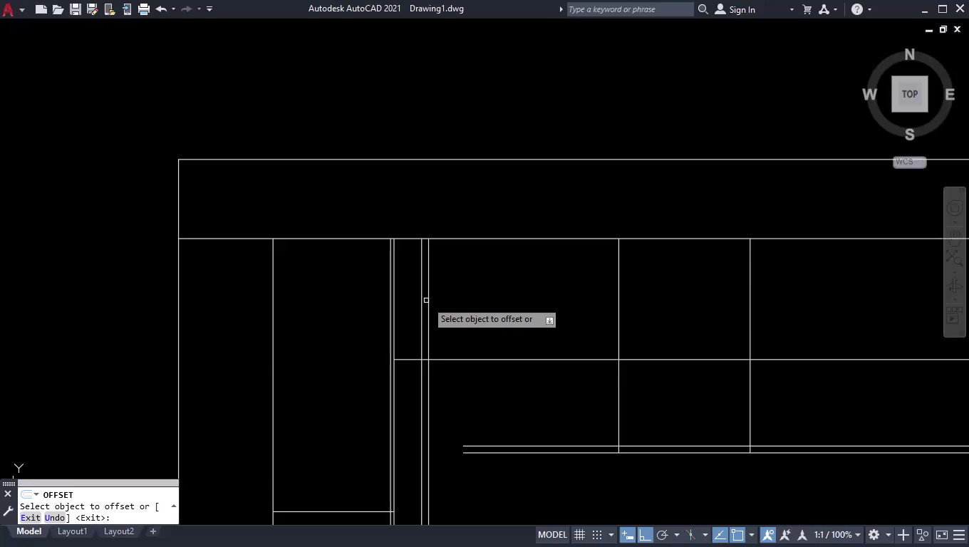
Offset the vertical line 50 units right, then offset the new line another 50.
click(427, 299)
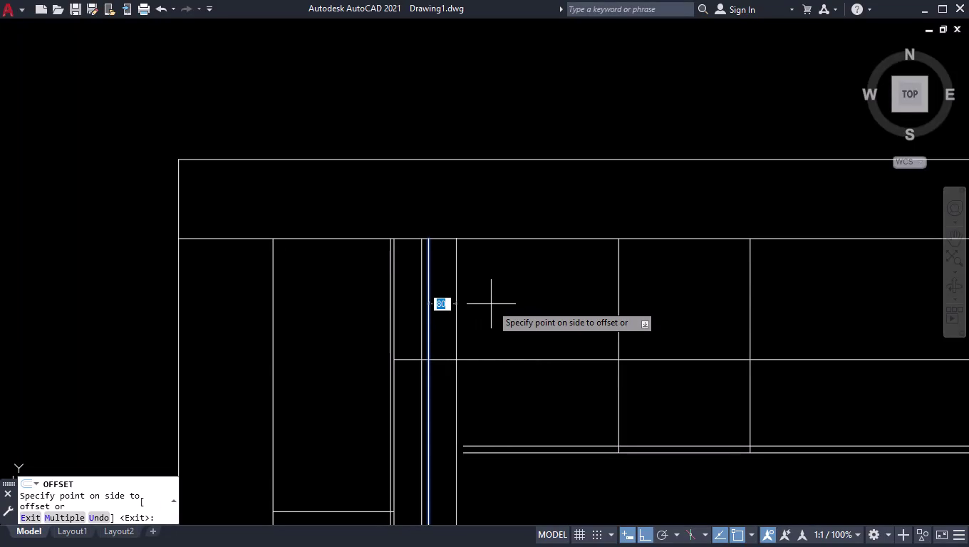
text(50)
key(Return)
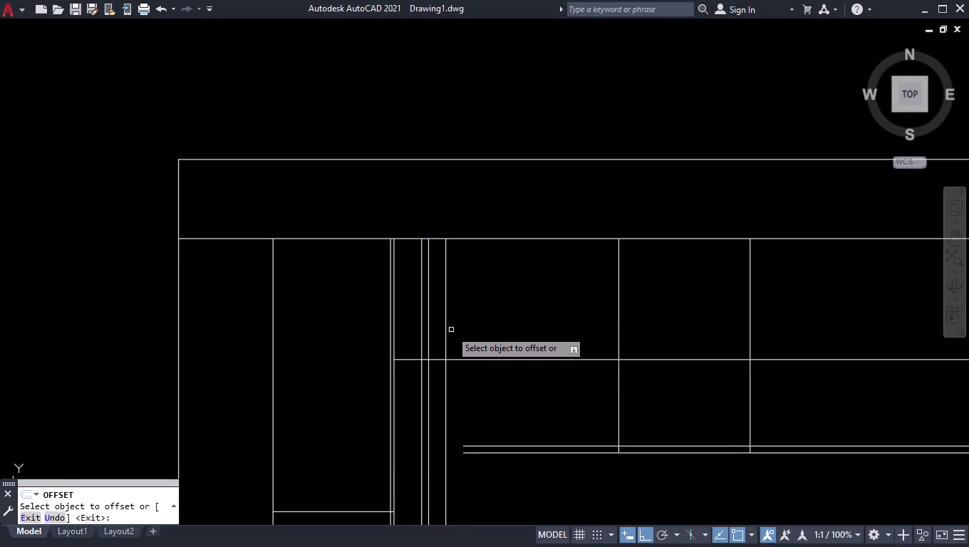
click(447, 330)
text(50)
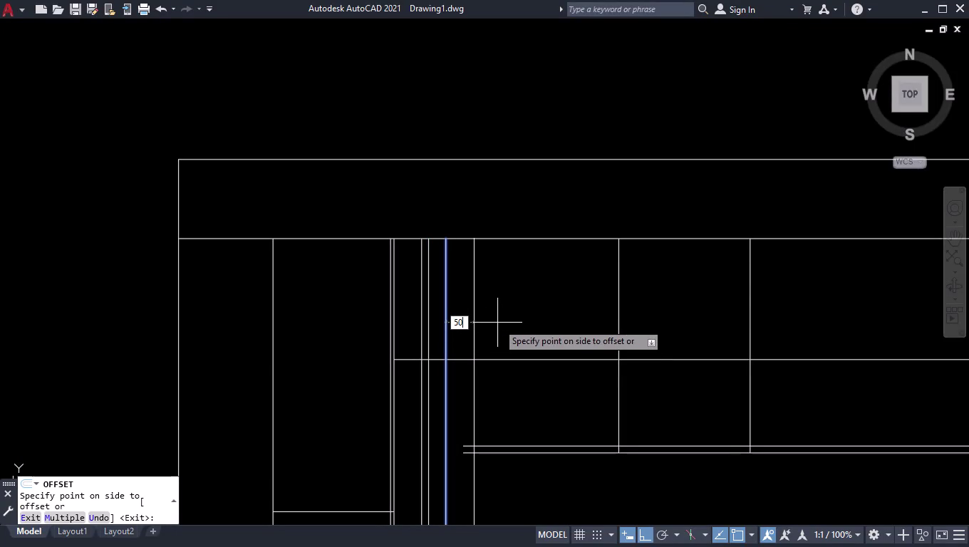
key(Return)
key(Return)
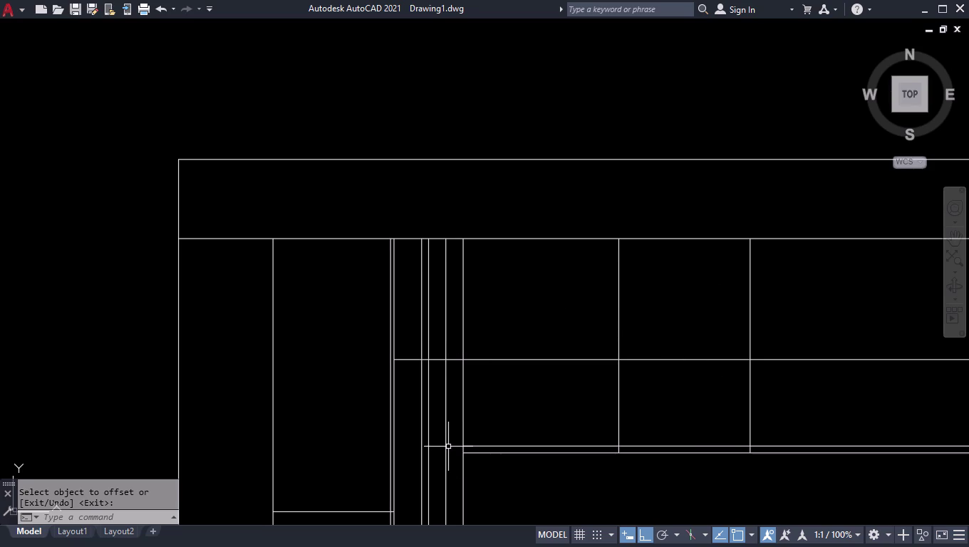
Extend the double counter edge lines to the new vertical line using a fence.
text(EX)
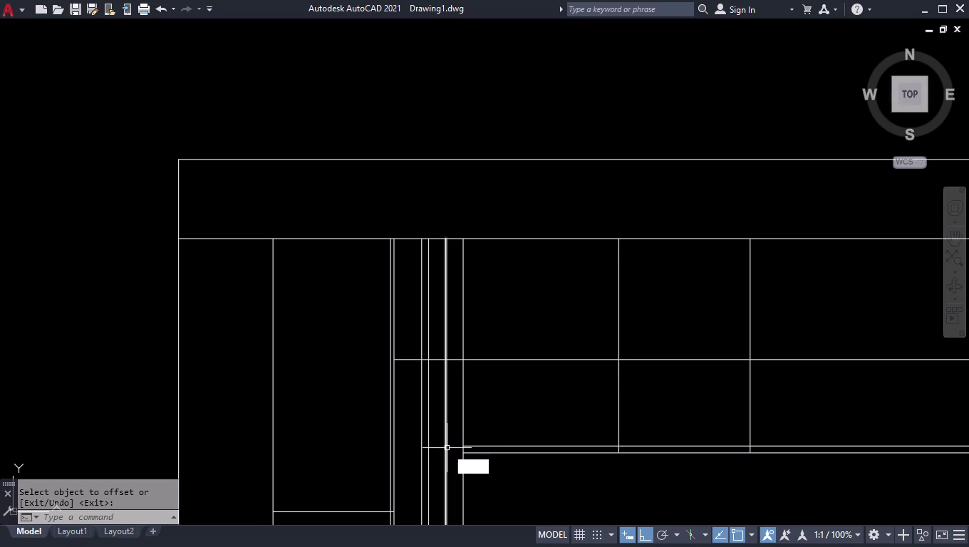
key(Return)
click(472, 436)
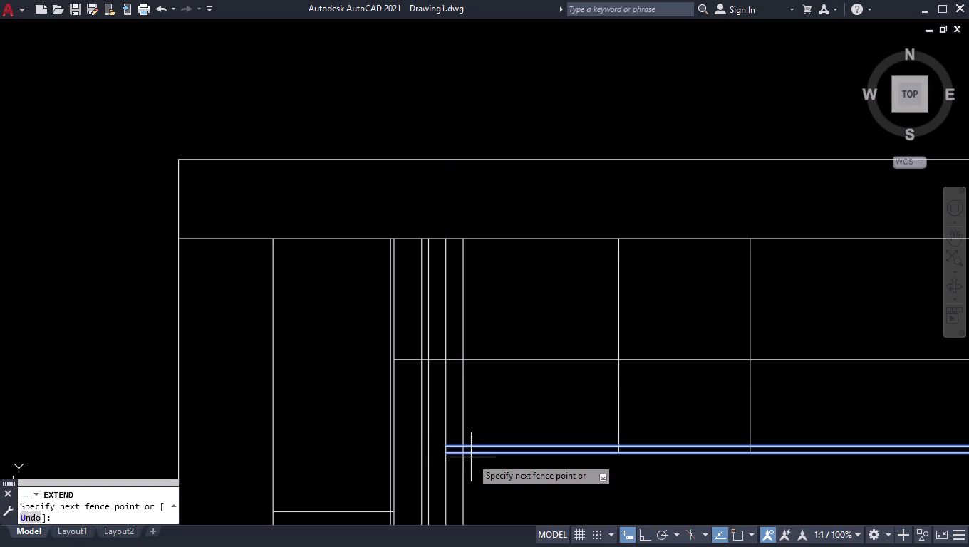
click(469, 460)
click(459, 440)
click(454, 459)
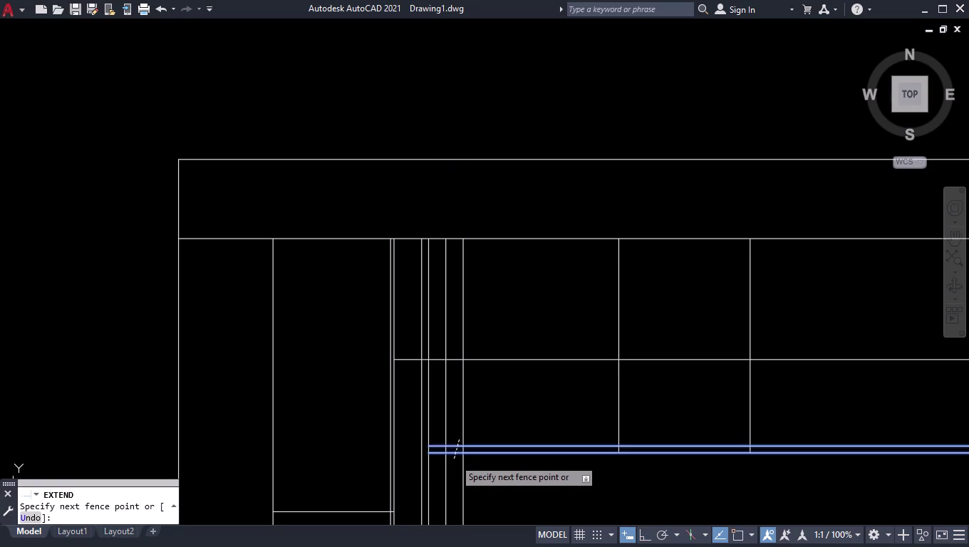
key(Return)
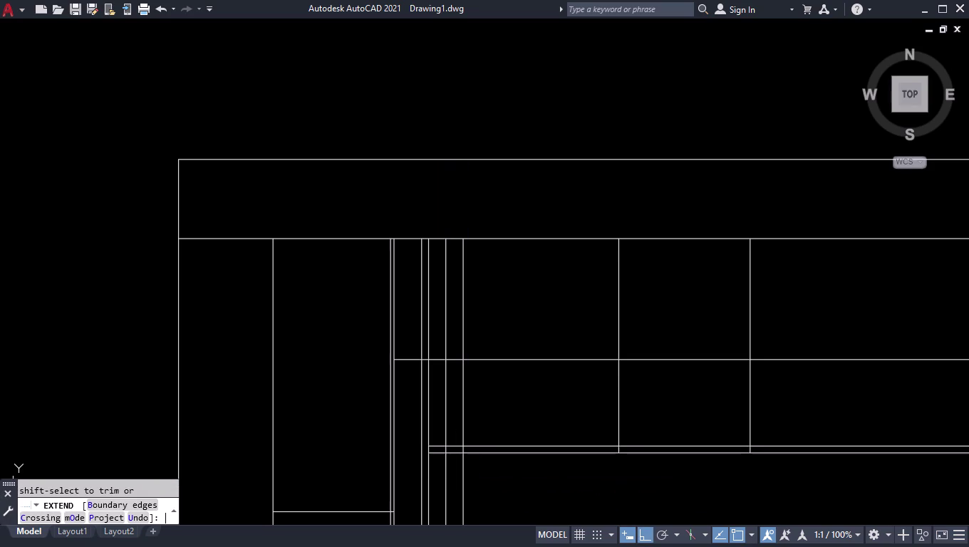
scroll(down, 3)
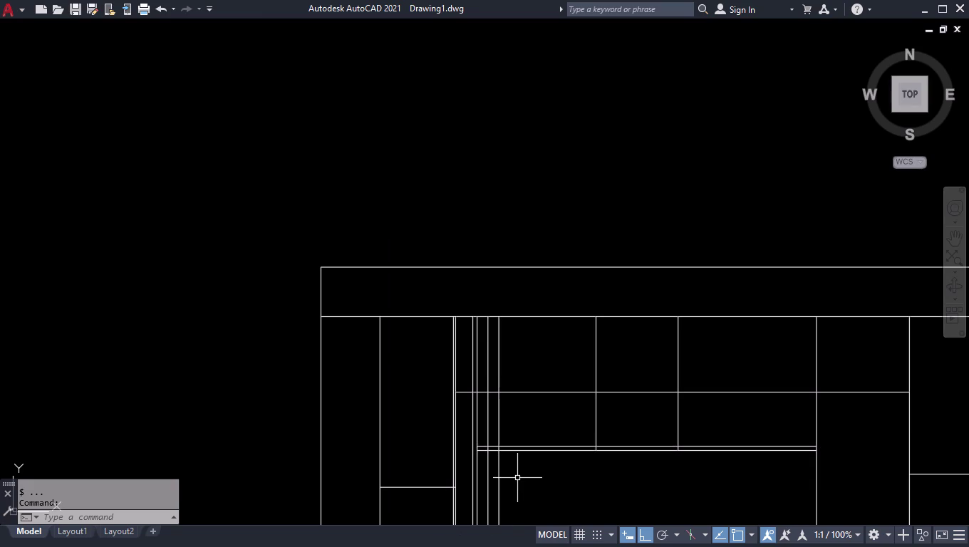
scroll(down, 3)
scroll(up, 3)
scroll(up, 3)
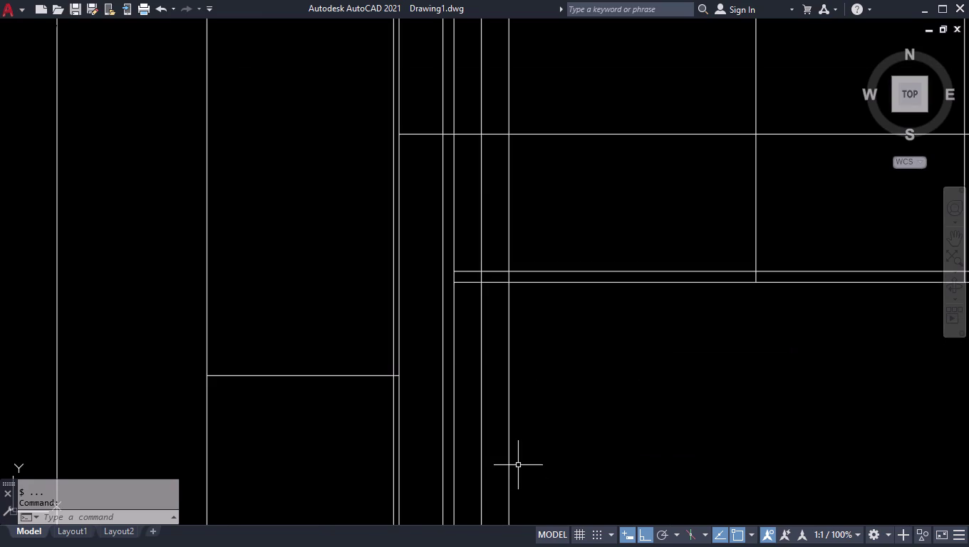
Trim the excess vertical line ends below the upper cabinet band with a fence.
key(t)
key(r)
key(Return)
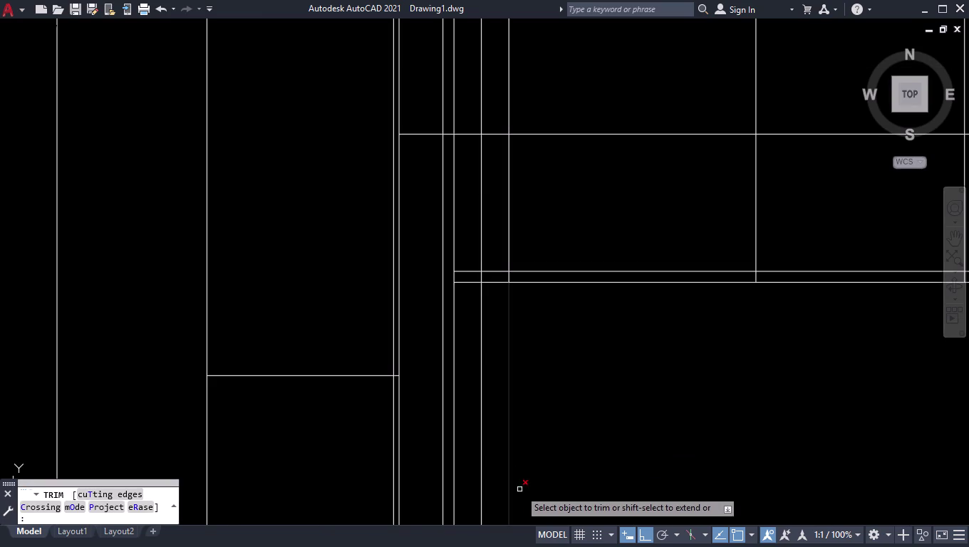
click(463, 445)
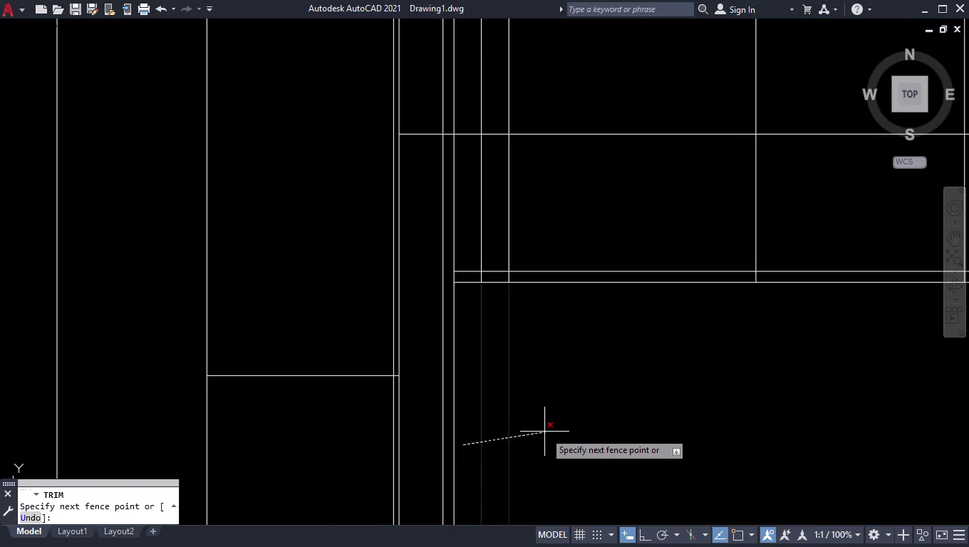
click(544, 431)
key(Return)
scroll(down, 3)
scroll(down, 3)
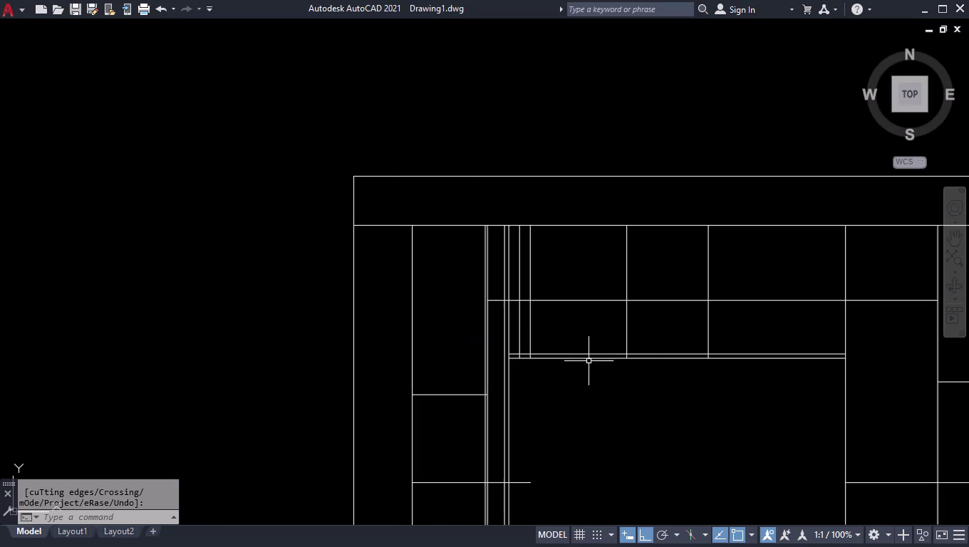
scroll(up, 3)
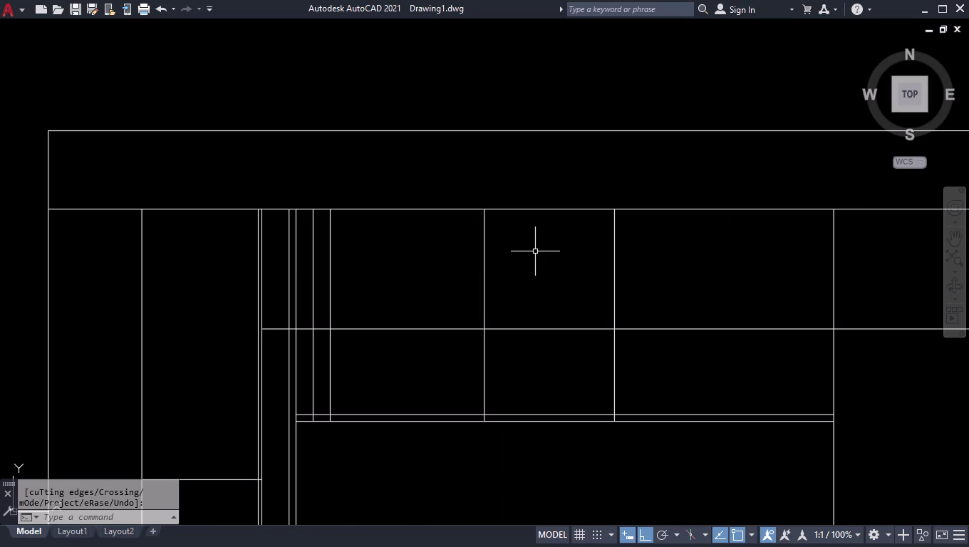
Check the cabinet sizes with MEASUREGEOM.
text(MEAS)
key(Return)
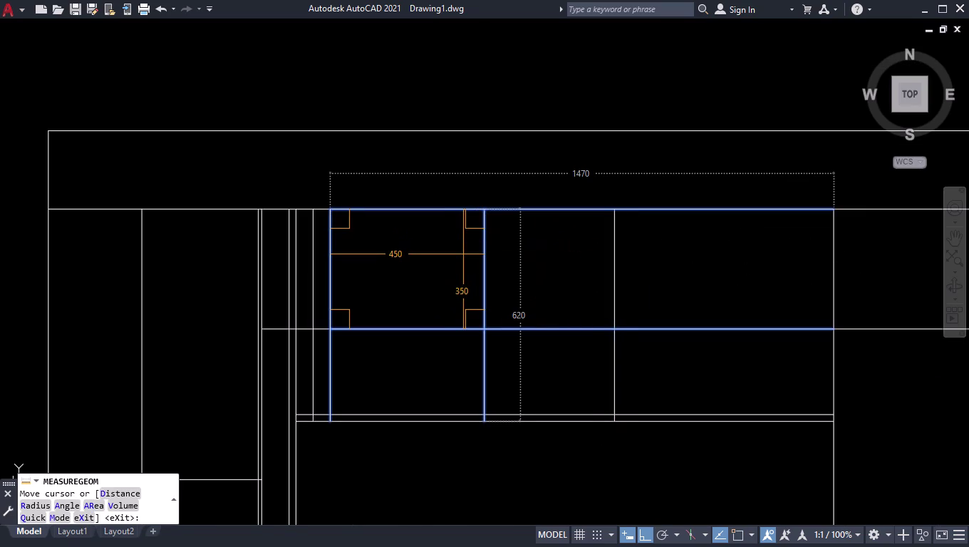
key(Return)
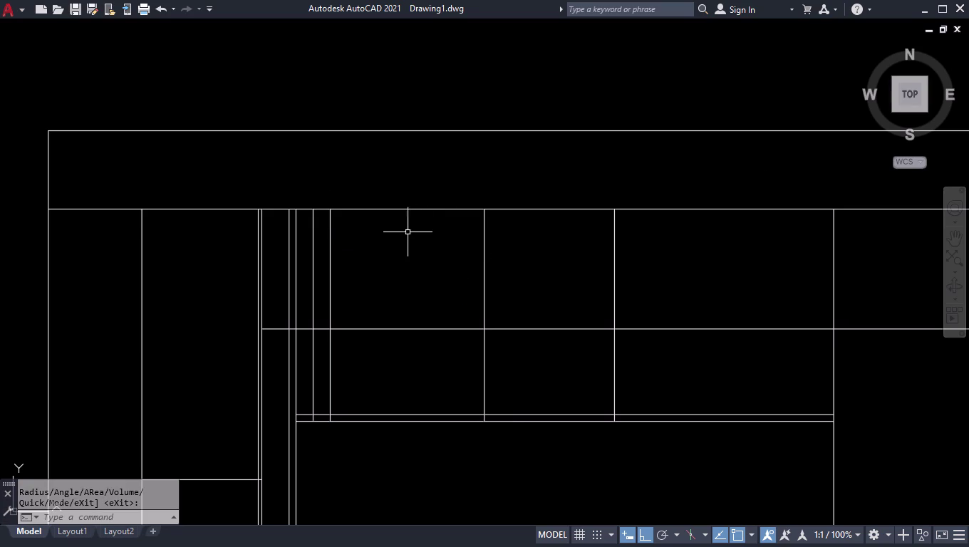
Place a single-line SINK text label inside the upper cabinet.
text(TEXT)
key(Return)
click(364, 300)
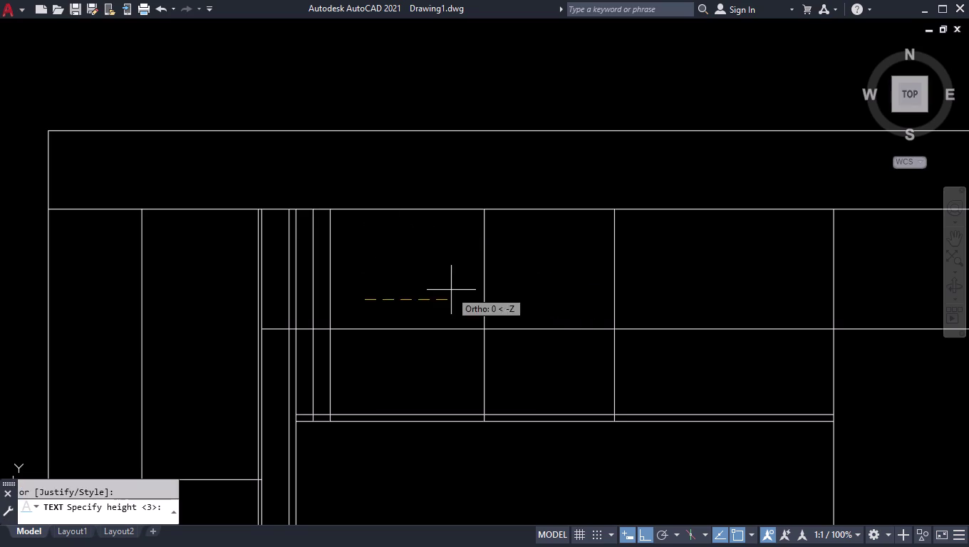
click(452, 290)
click(453, 292)
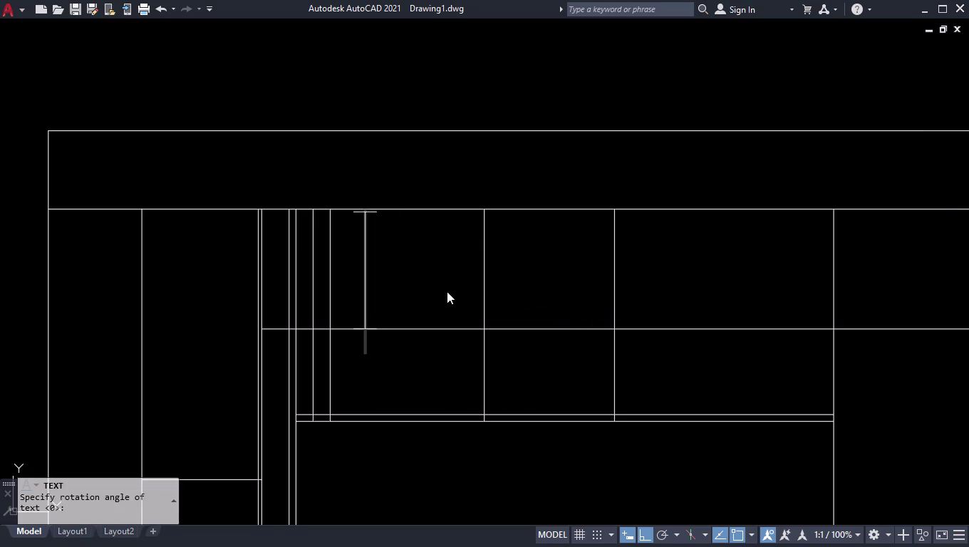
text(SINK)
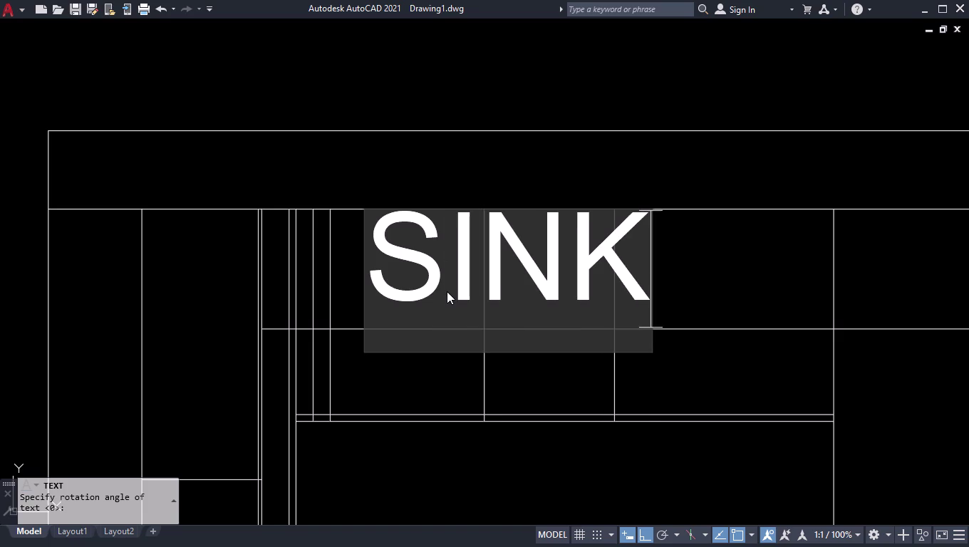
key(Return)
key(BackSpace)
Cancel the leftover text entry and select the SINK label.
click(267, 54)
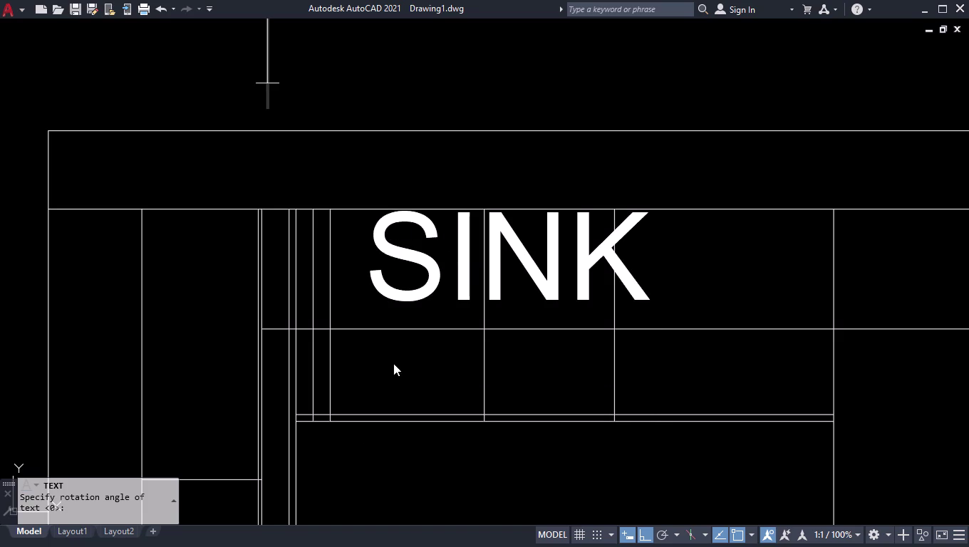
click(403, 276)
key(space)
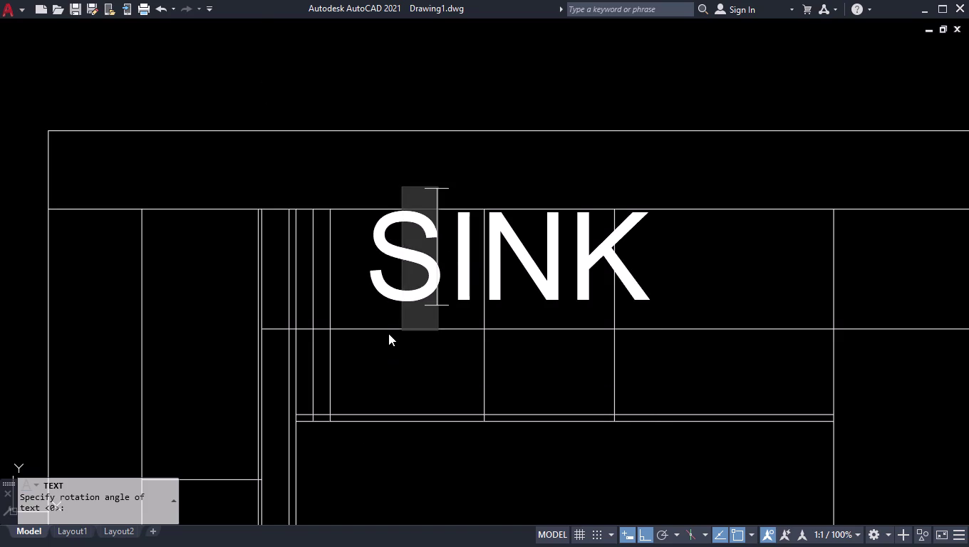
key(space)
click(384, 357)
right_click(399, 423)
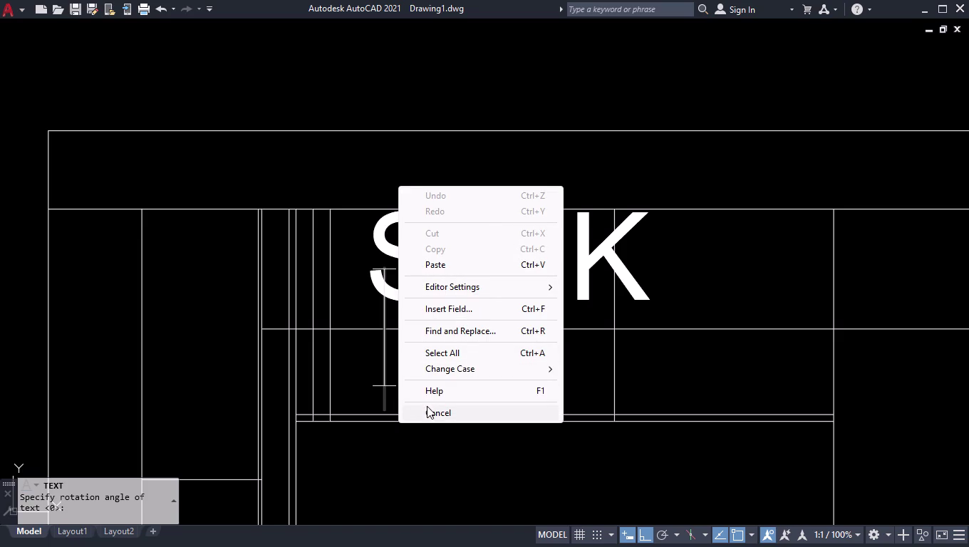
click(428, 408)
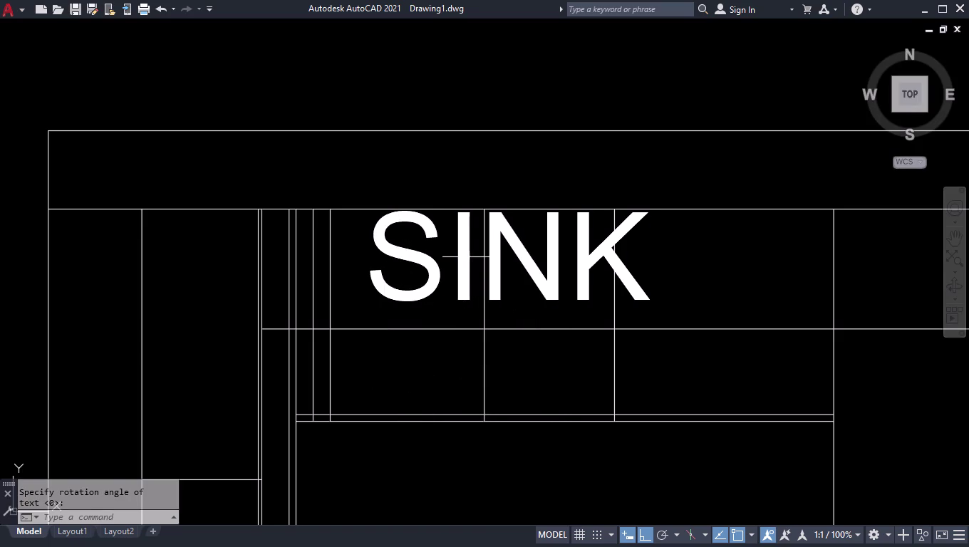
click(466, 258)
click(432, 268)
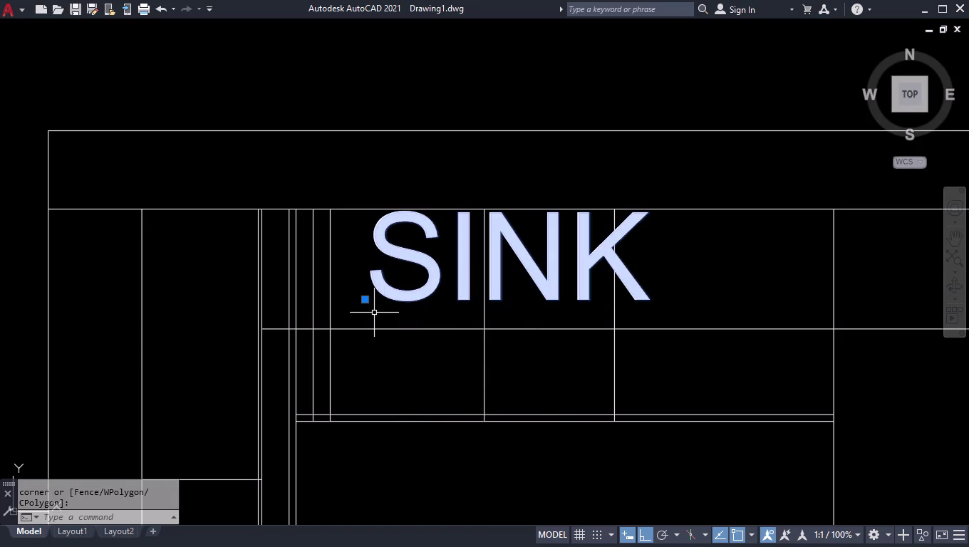
Change the SINK label's height from 256 to 100 in Properties.
key(ctrl+1)
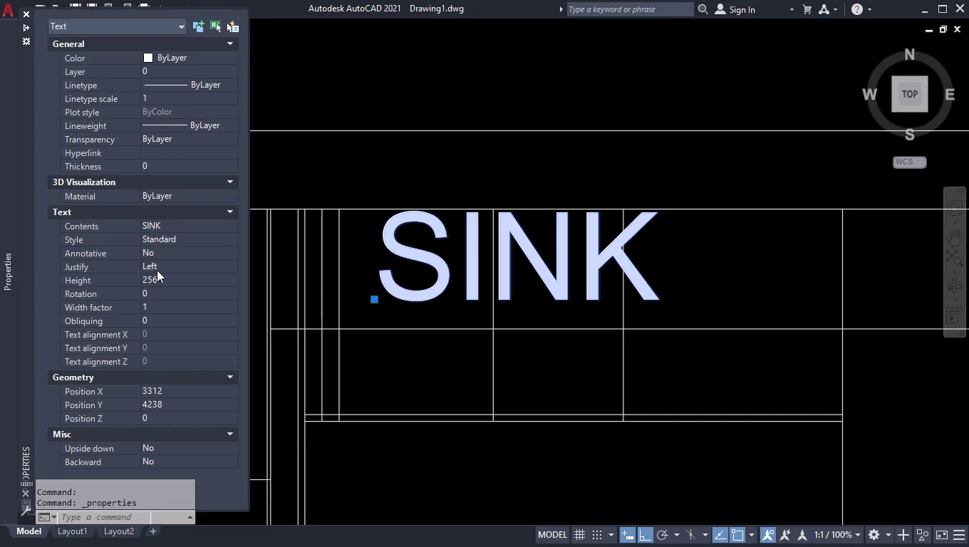
drag(163, 279, 38, 296)
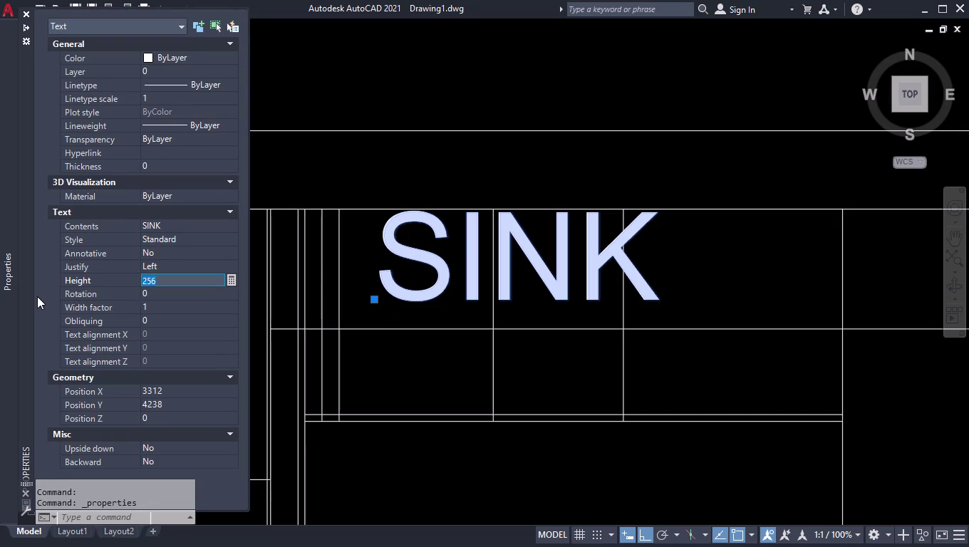
text(100)
key(Return)
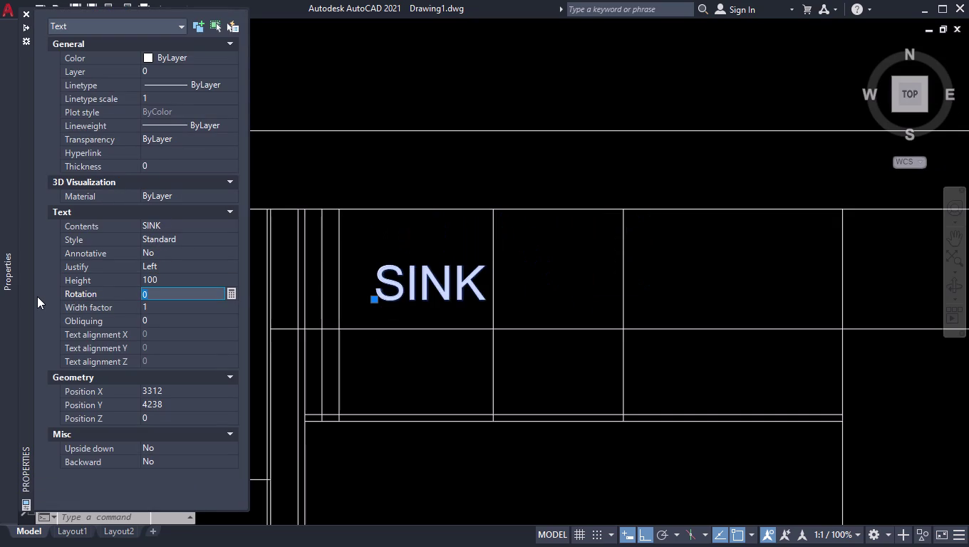
click(26, 18)
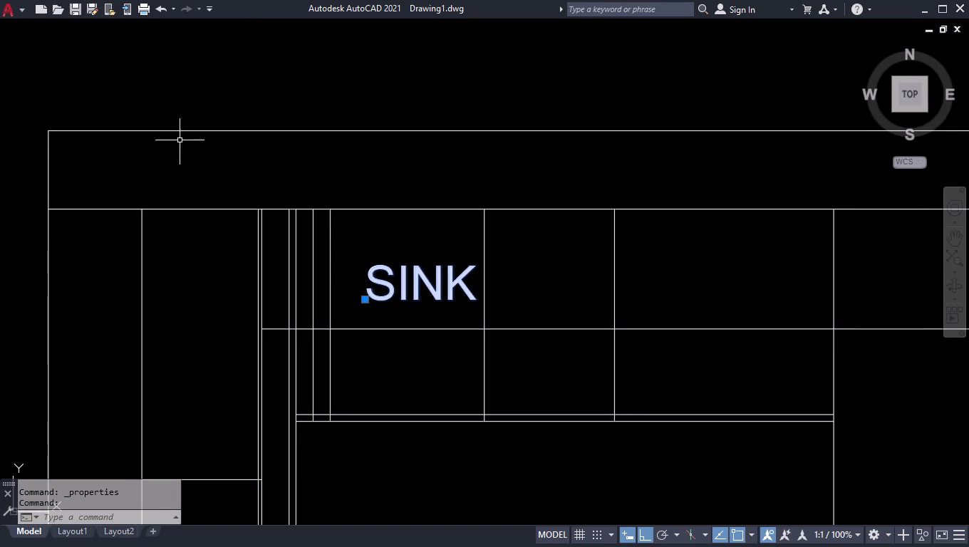
drag(445, 214, 450, 222)
click(410, 307)
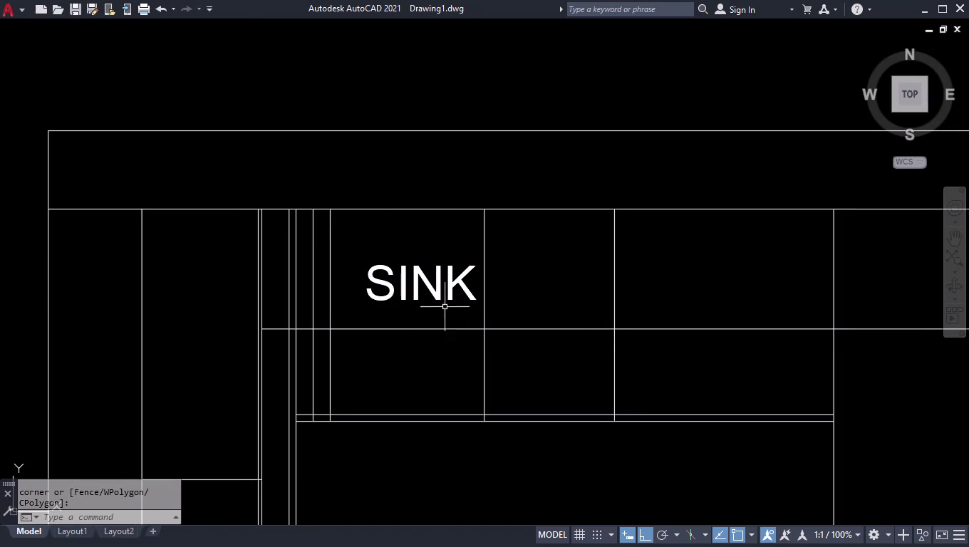
Start MEASUREGEOM on a cabinet compartment, showing its 350 and 430 sizes.
scroll(down, 3)
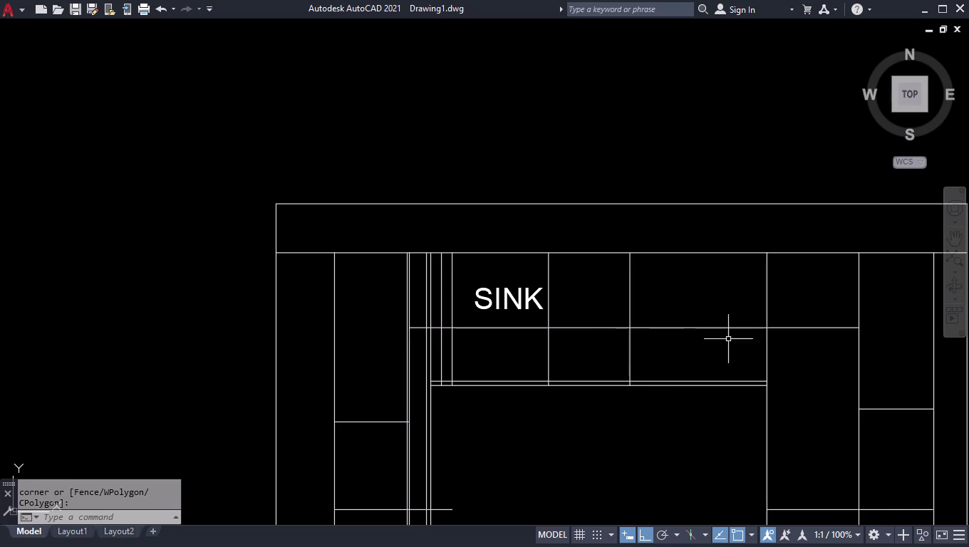
scroll(down, 3)
scroll(up, 3)
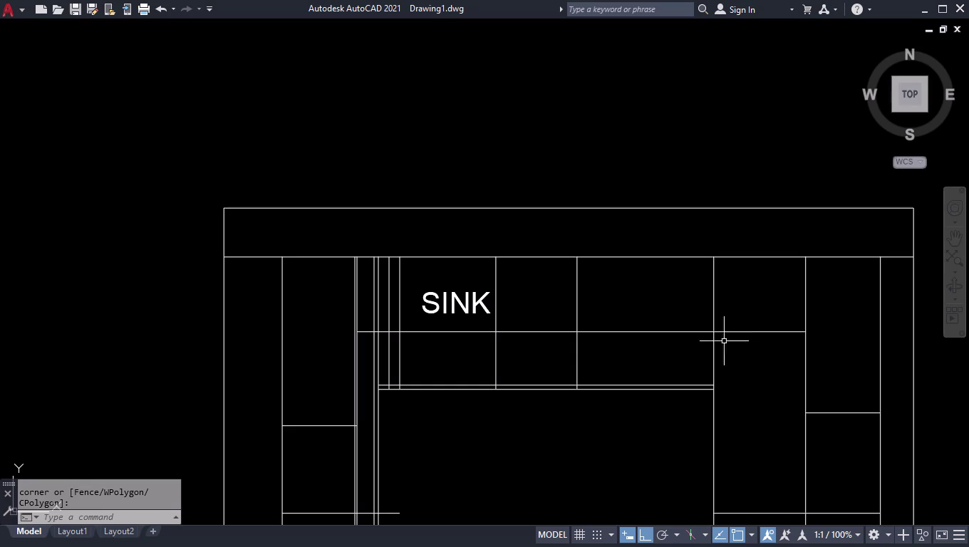
key(space)
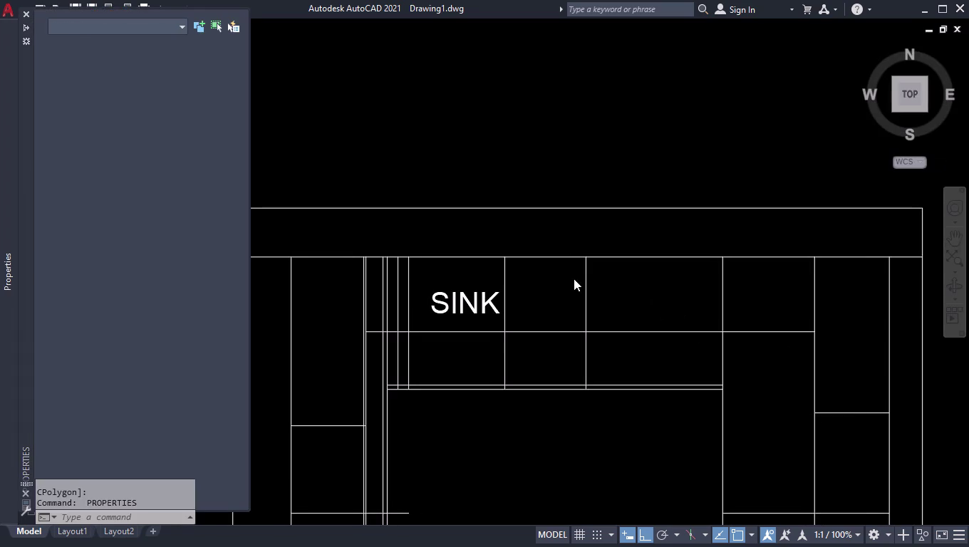
click(24, 17)
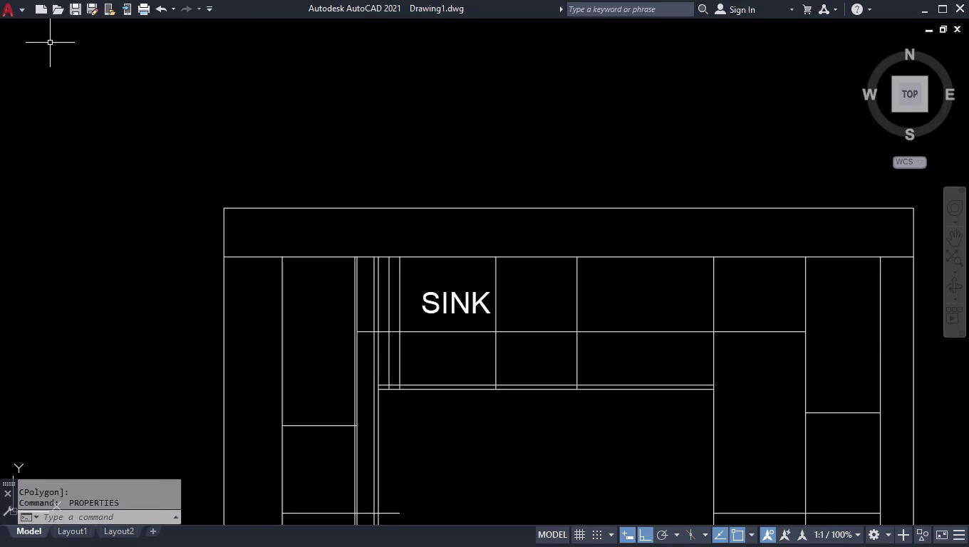
text(MEAS)
key(Return)
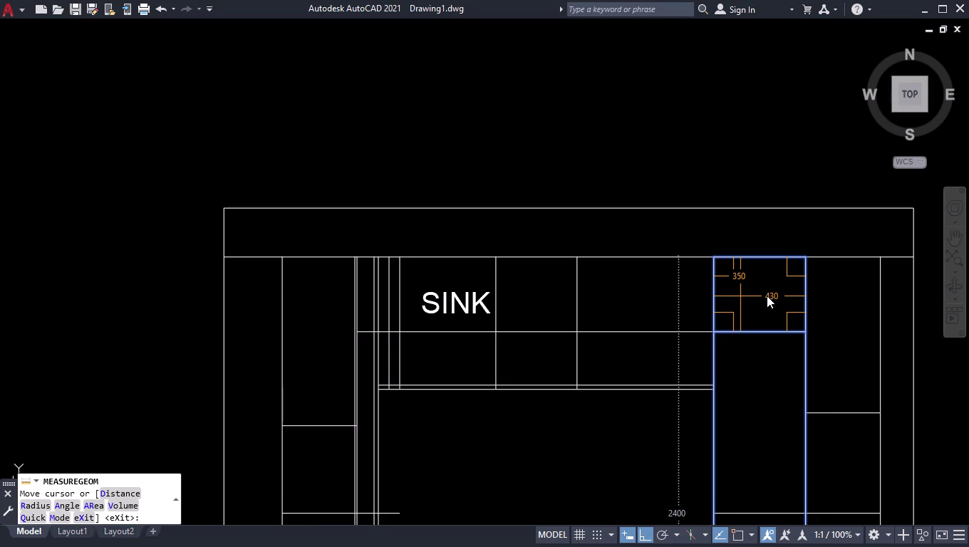
Delete the horizontal divider line in the upper right cabinet.
key(Return)
click(759, 333)
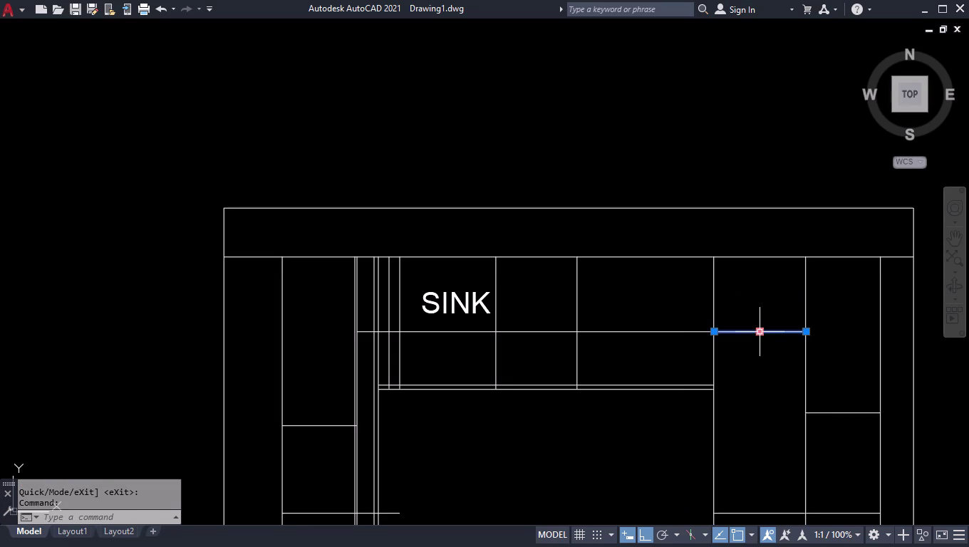
key(Delete)
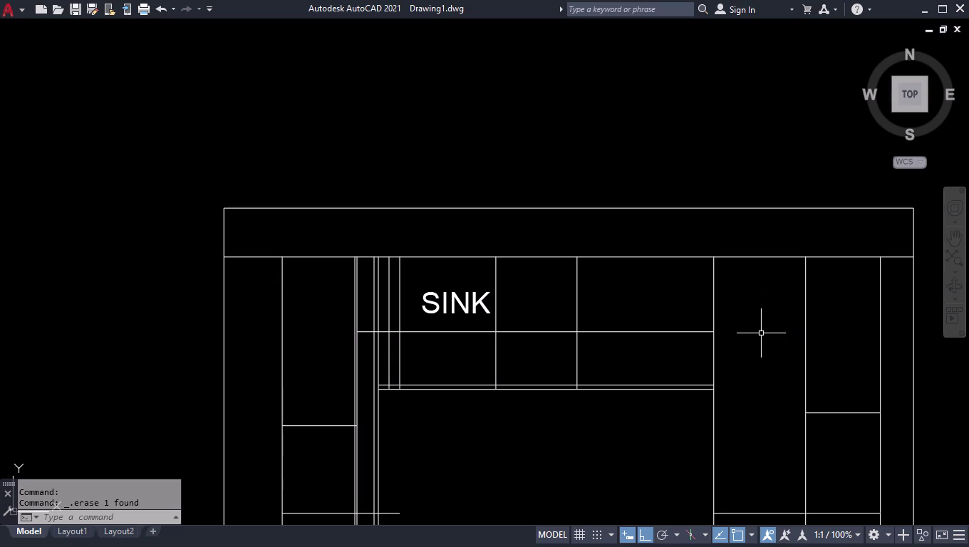
Extend both counter edge lines further right to the right cabinet.
text(EX)
key(Return)
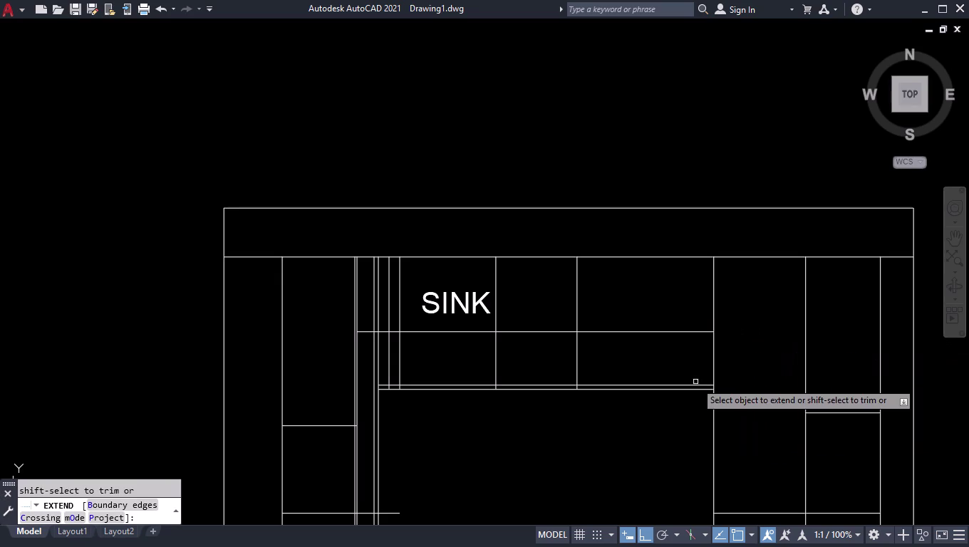
click(695, 367)
click(697, 409)
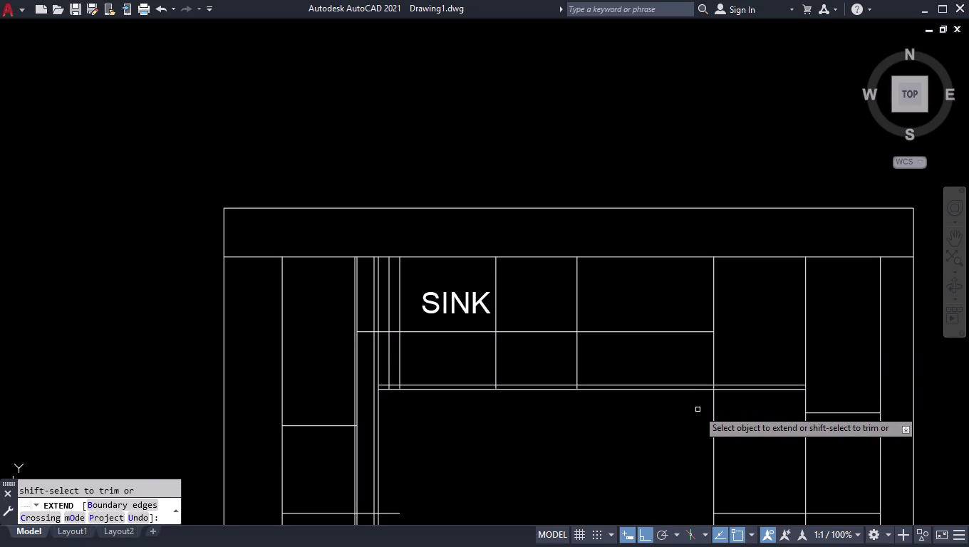
key(Return)
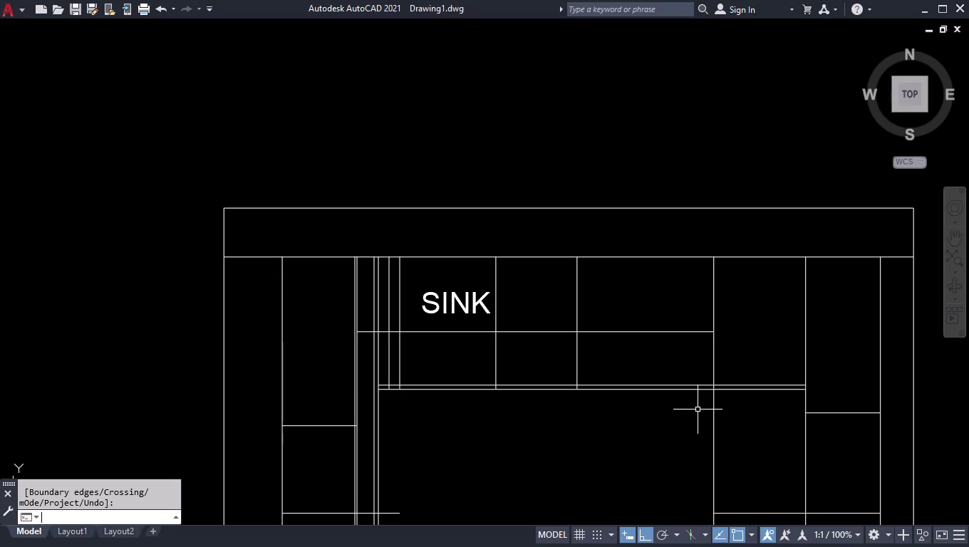
scroll(down, 3)
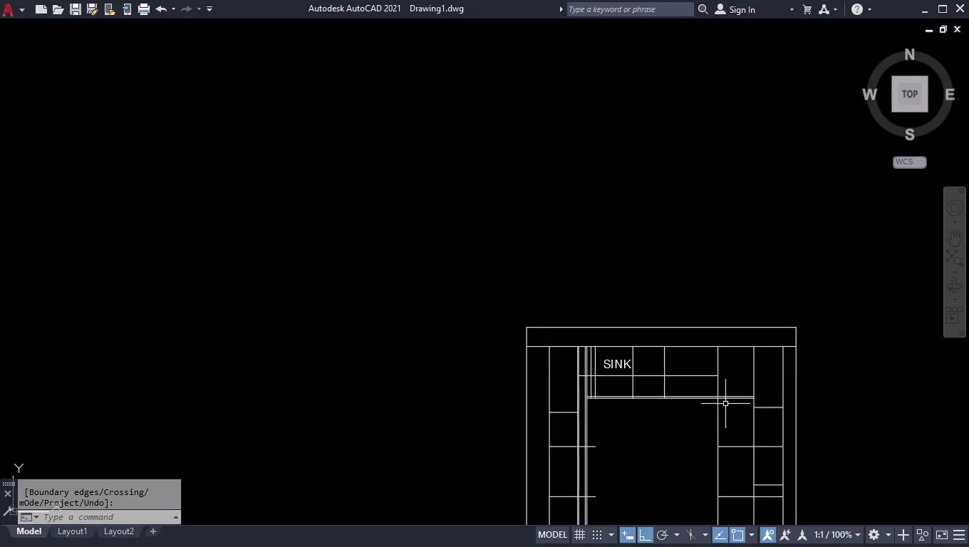
Add a 780 linear dimension along the lower right cabinet's bottom edge.
scroll(down, 3)
scroll(up, 3)
scroll(up, 3)
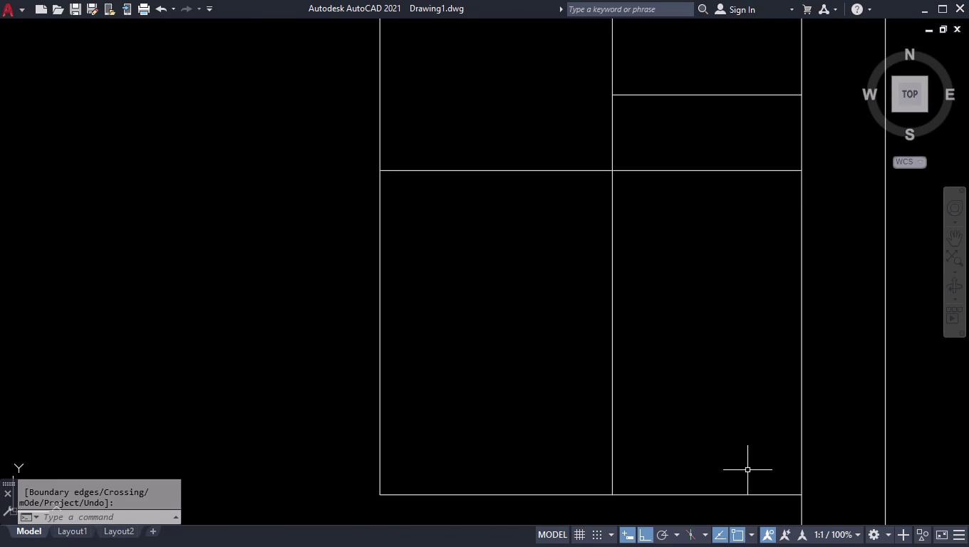
text(DLI)
key(Return)
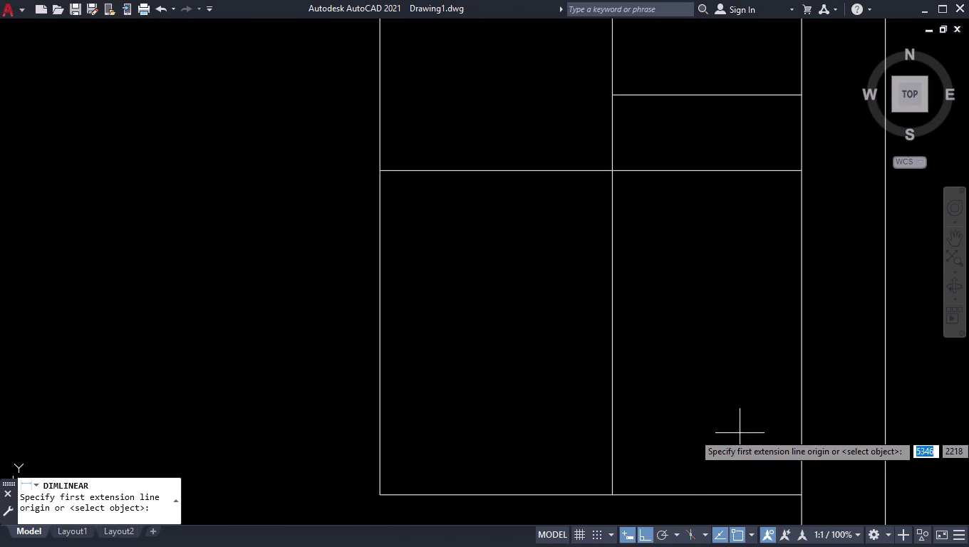
click(801, 496)
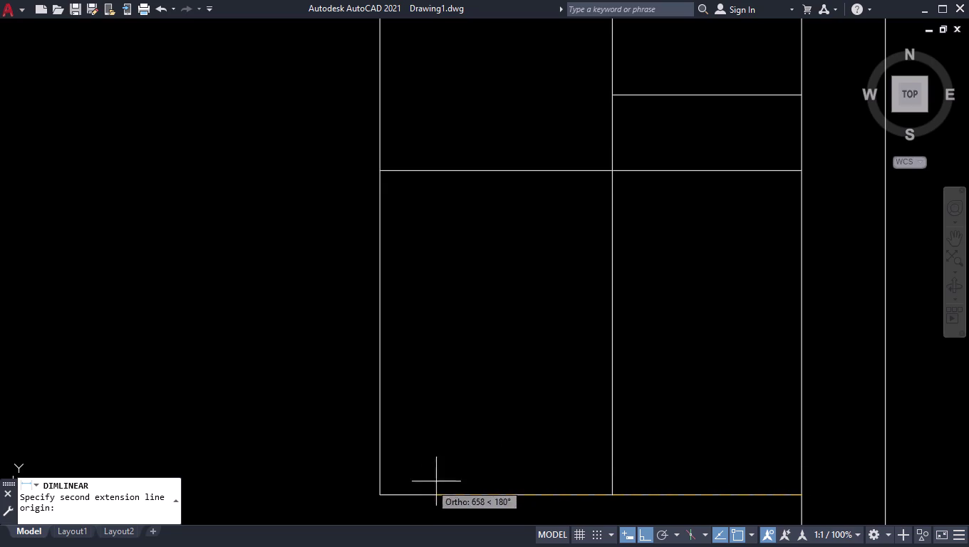
click(377, 492)
click(408, 462)
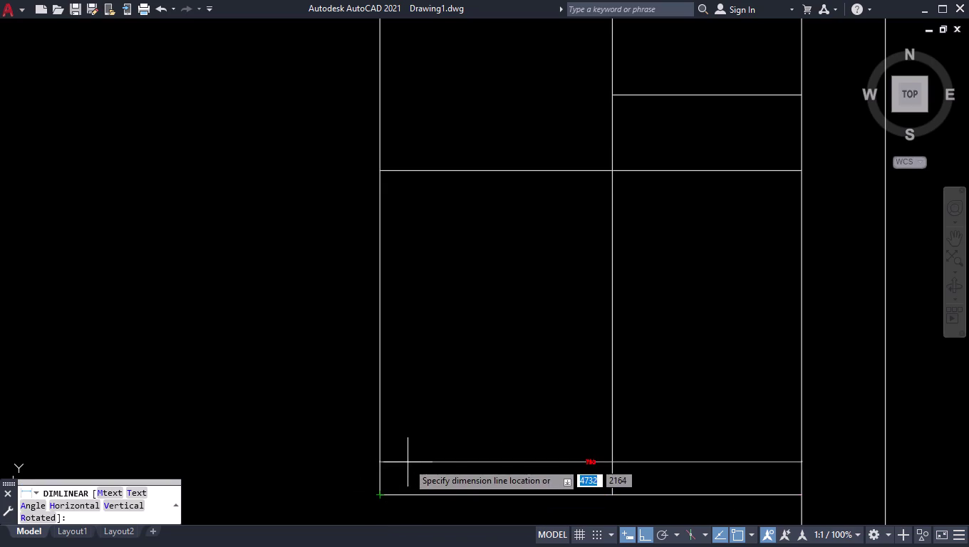
Re-enter text height 20 in the ISO-25 dimension style.
scroll(down, 3)
scroll(down, 3)
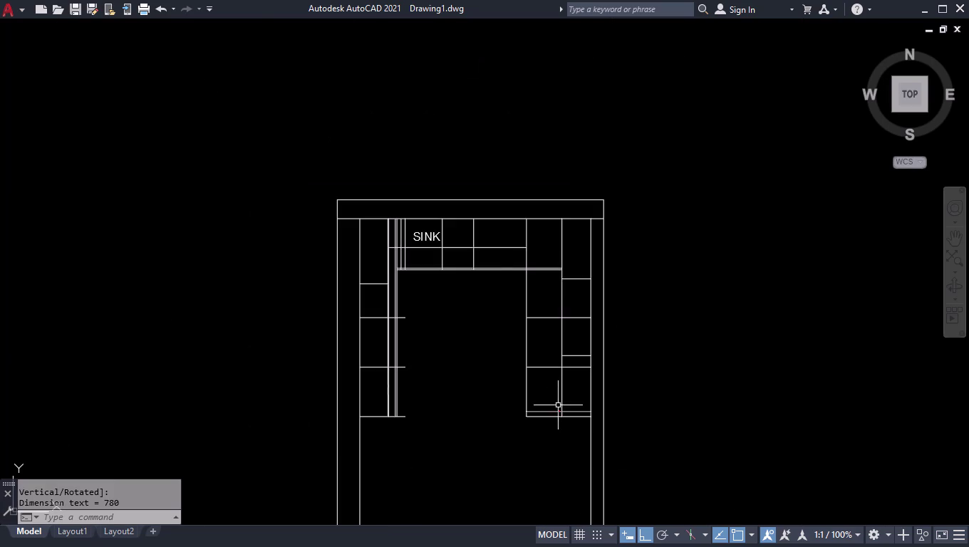
scroll(up, 3)
key(d)
key(Return)
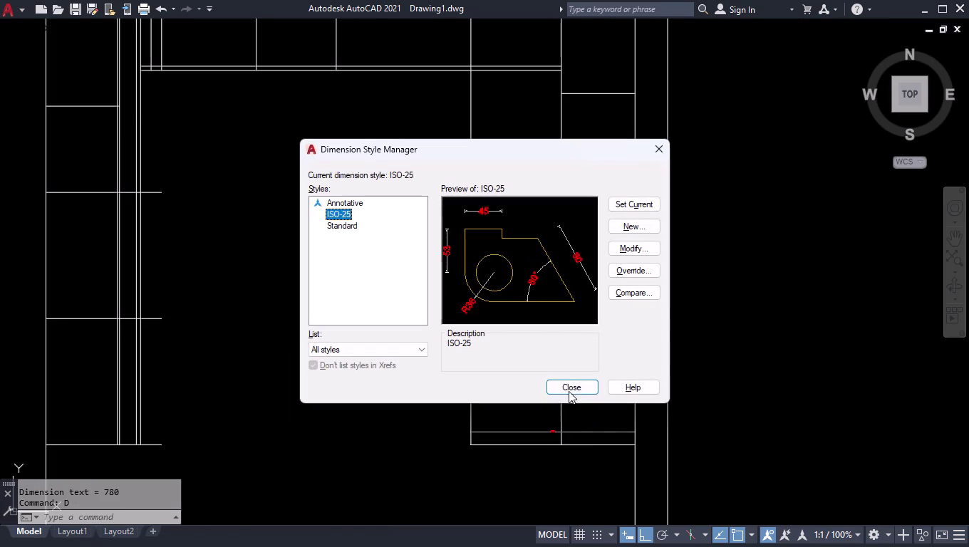
click(614, 249)
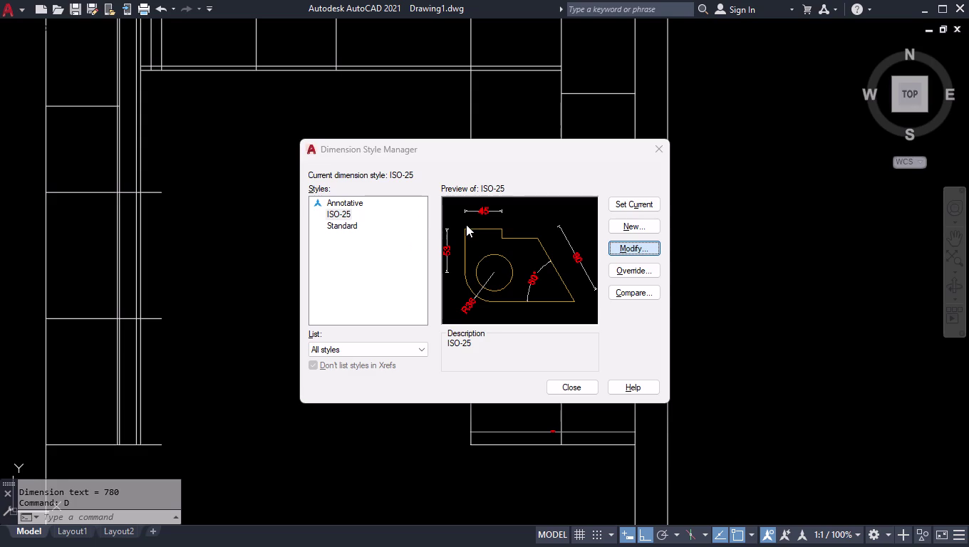
drag(641, 253, 543, 254)
text(20)
key(Return)
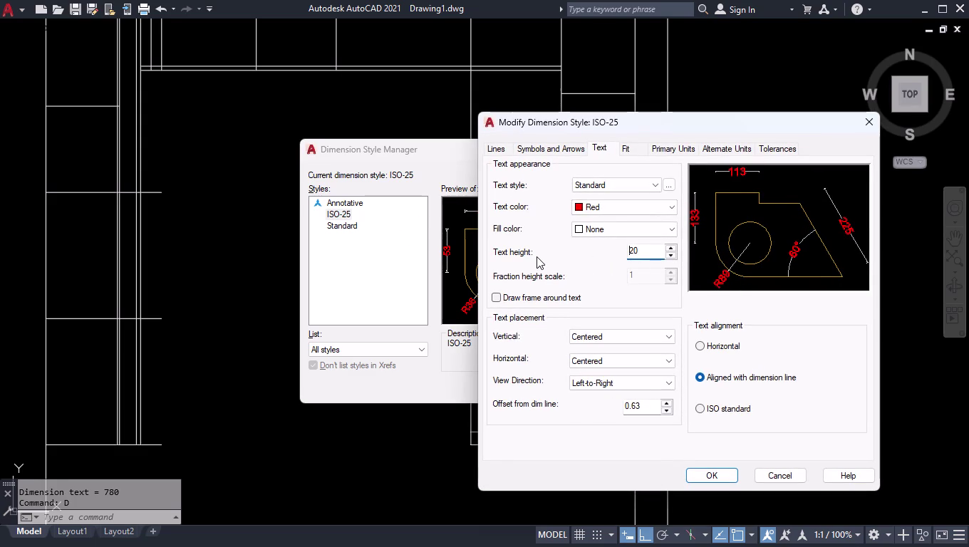
click(707, 474)
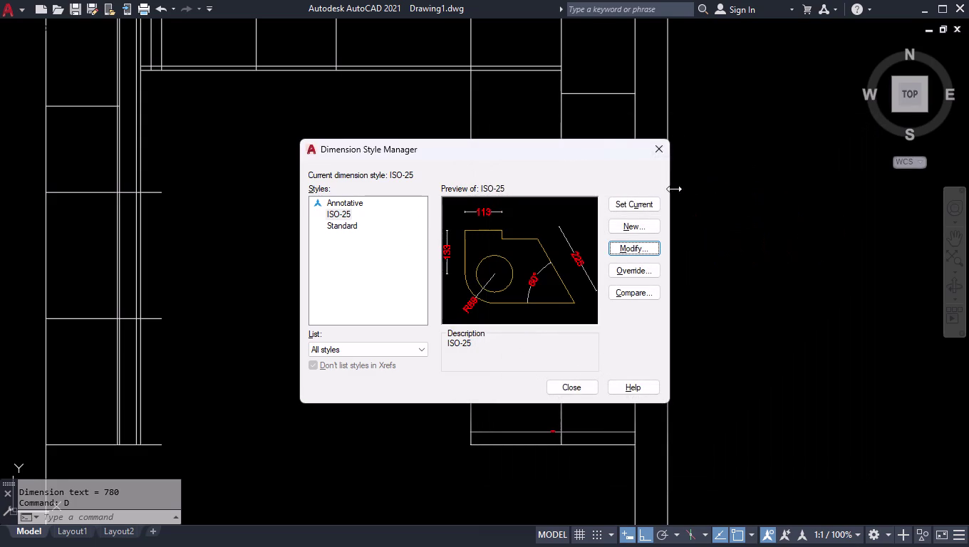
click(662, 151)
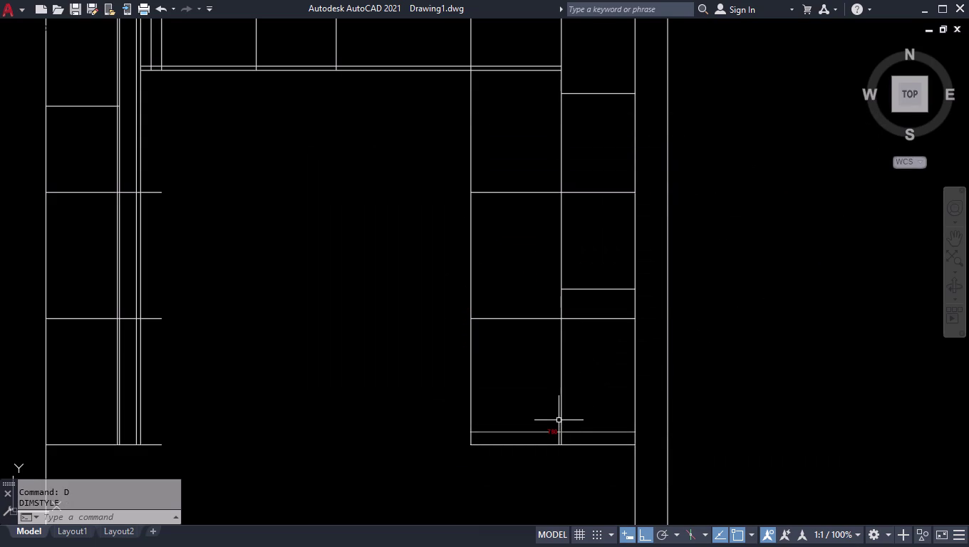
Raise the ISO-25 dimension style text height to 40.
key(d)
key(Return)
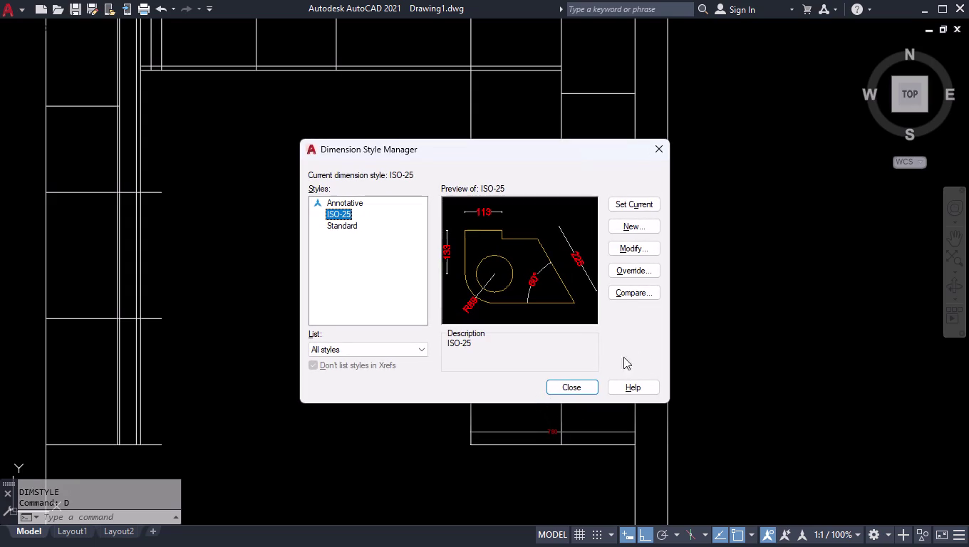
click(630, 249)
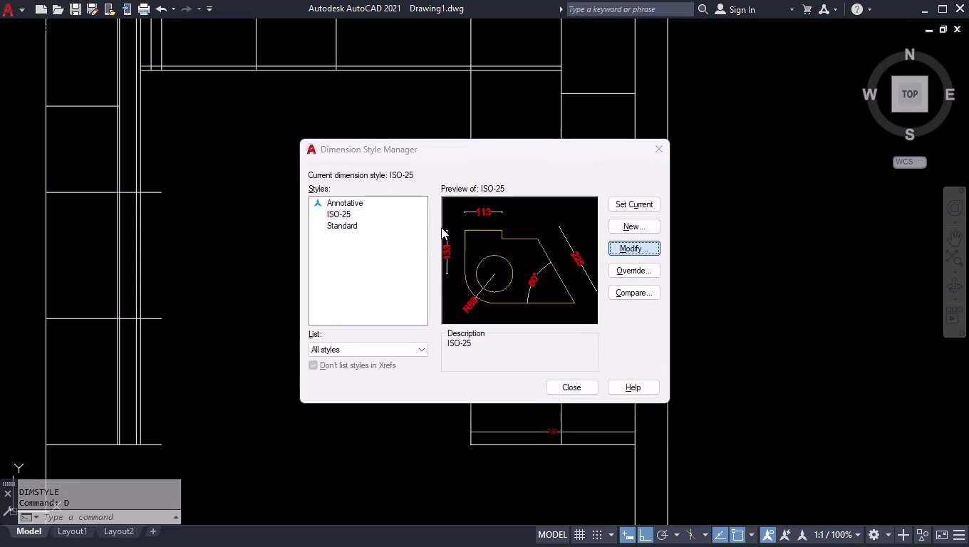
drag(644, 255, 644, 255)
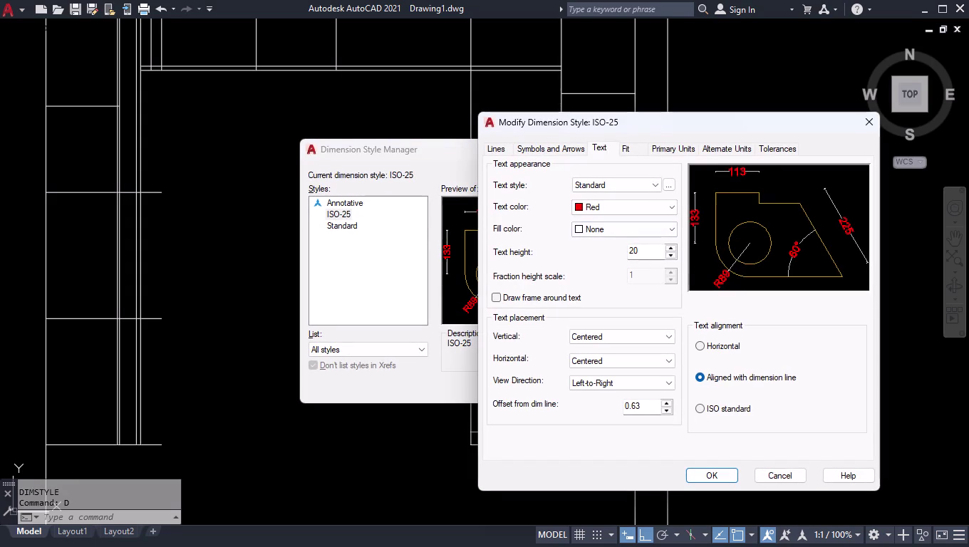
drag(644, 255, 457, 217)
text(40)
key(Return)
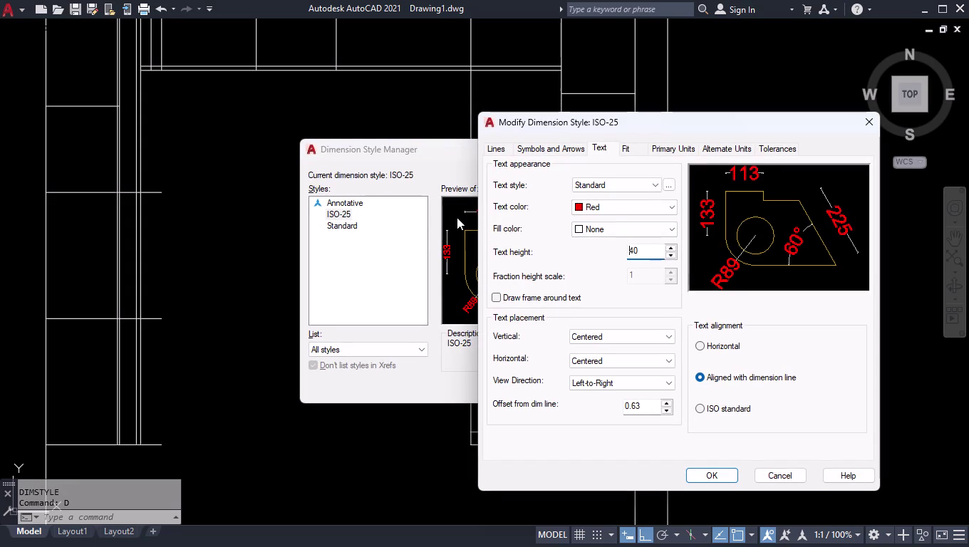
click(694, 477)
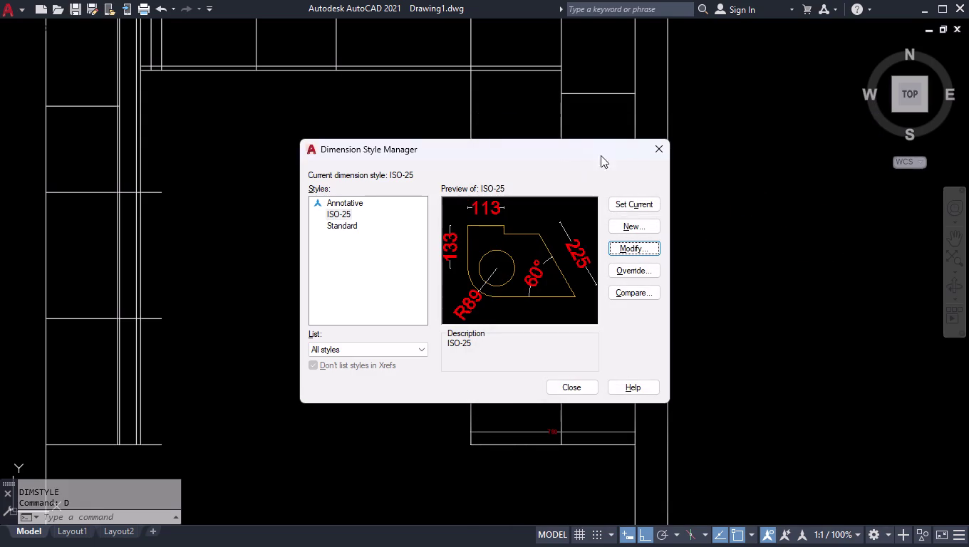
click(623, 207)
click(658, 147)
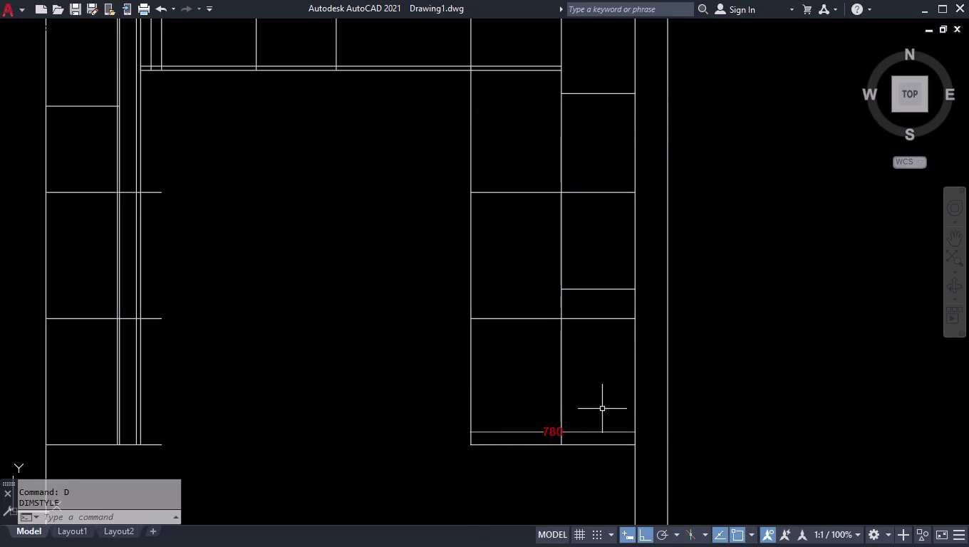
Offset the lower right cabinet's left edge 180 units right as a divider.
scroll(up, 3)
scroll(down, 3)
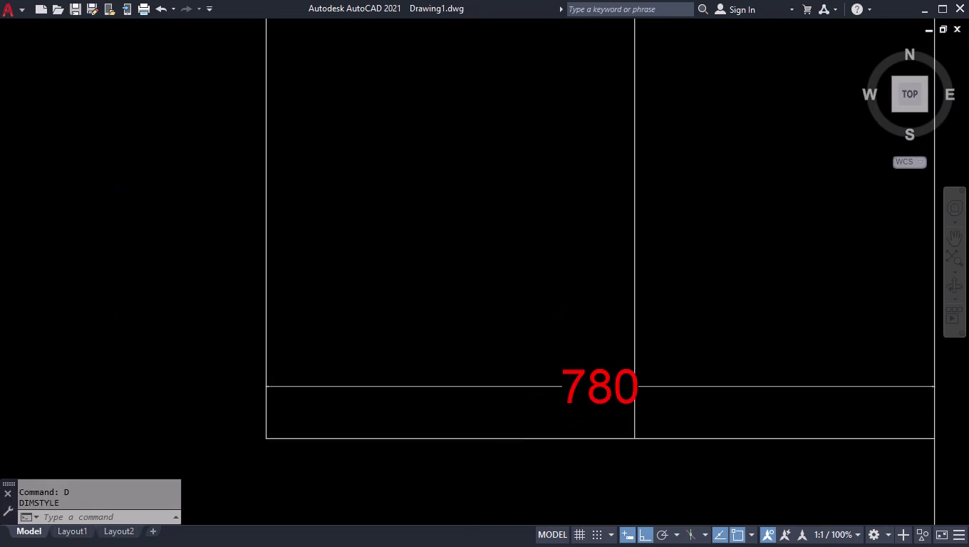
scroll(down, 3)
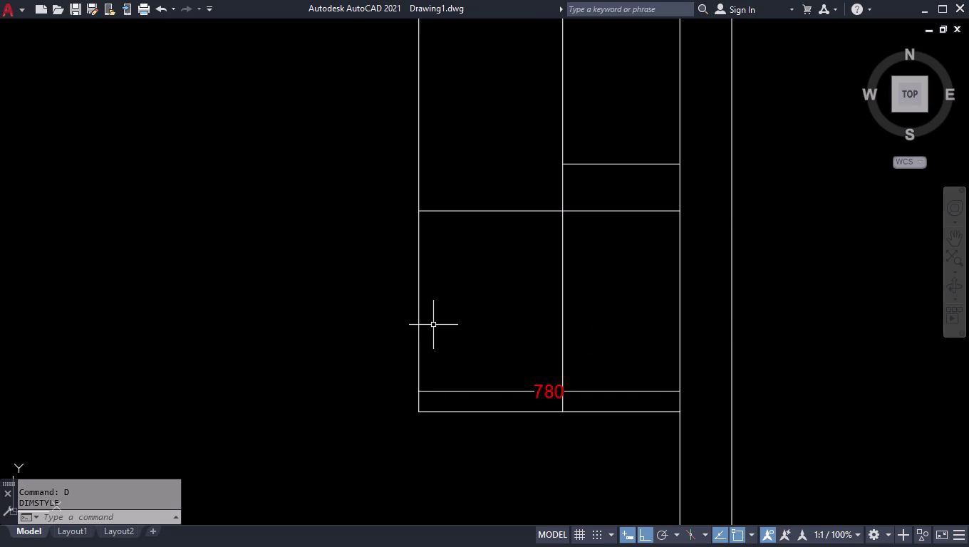
text(OFF)
key(Return)
text(180)
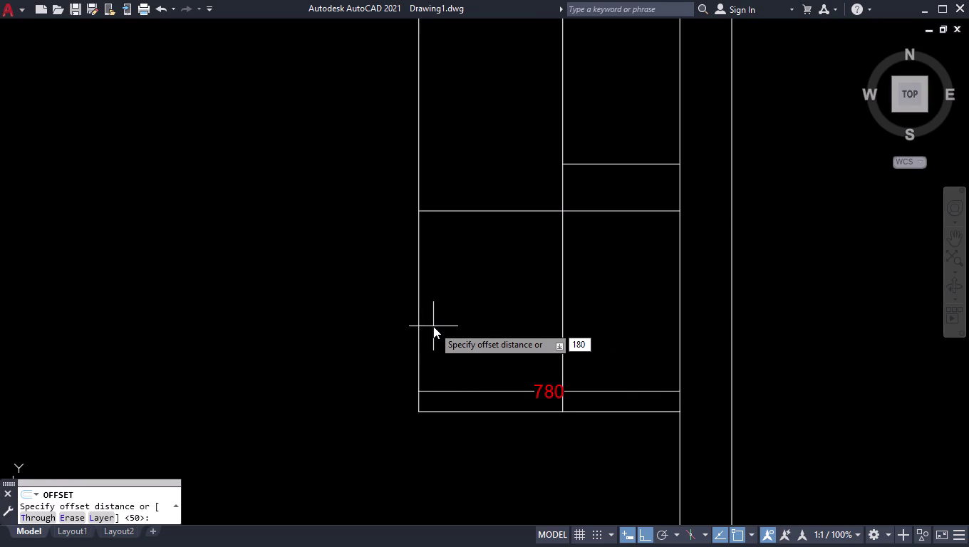
key(Return)
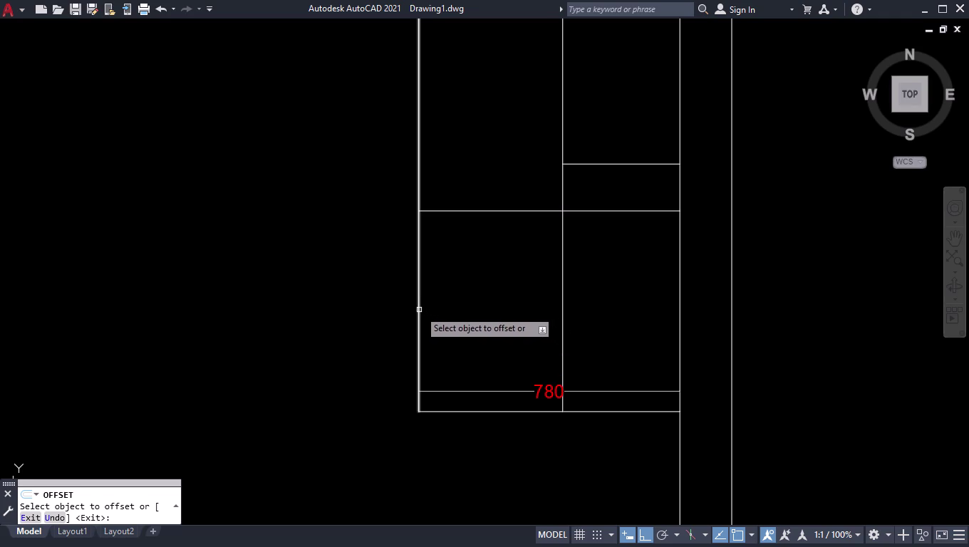
click(419, 310)
click(485, 314)
key(Return)
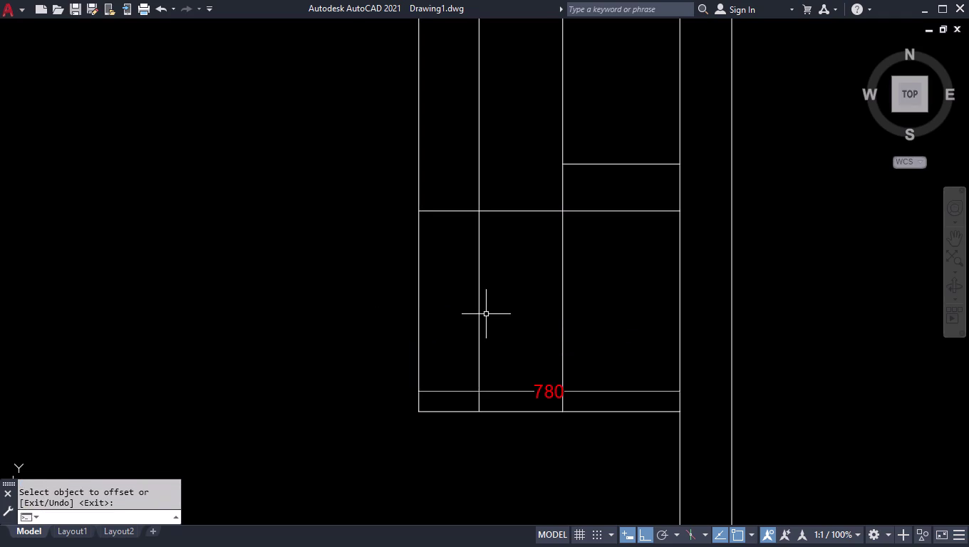
Delete the extra object at the 780 dimension.
click(536, 391)
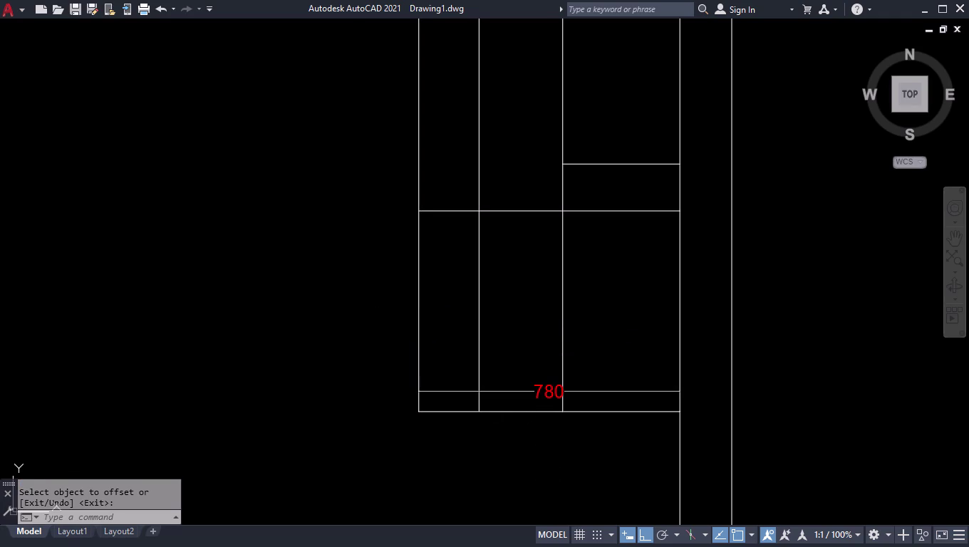
key(Delete)
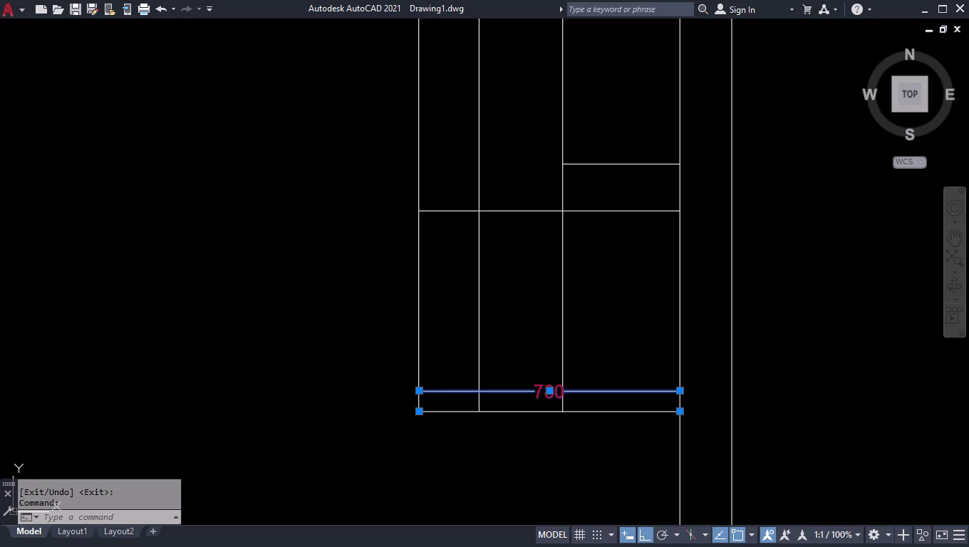
scroll(down, 3)
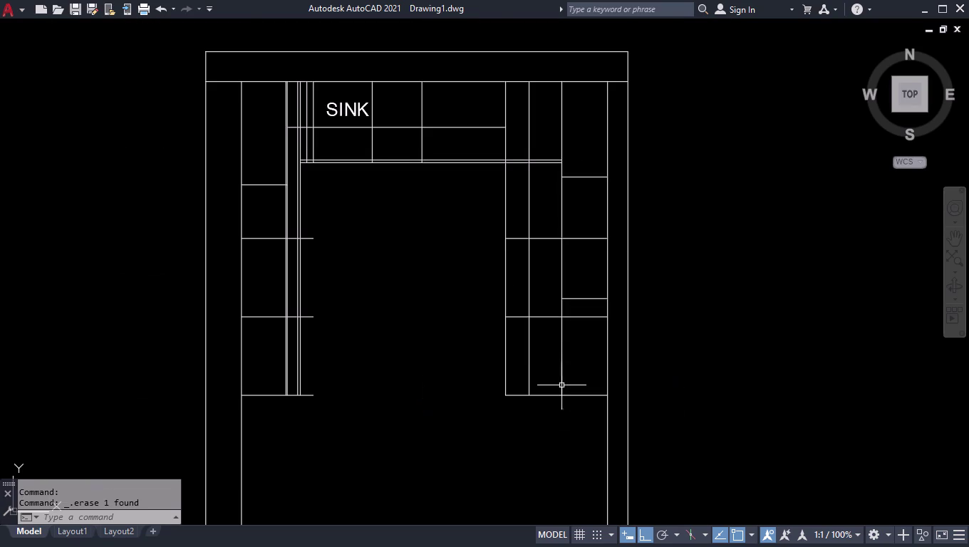
Fence-trim the right cabinets' inner strip, removing the lower cabinet's original left edge.
text(TR)
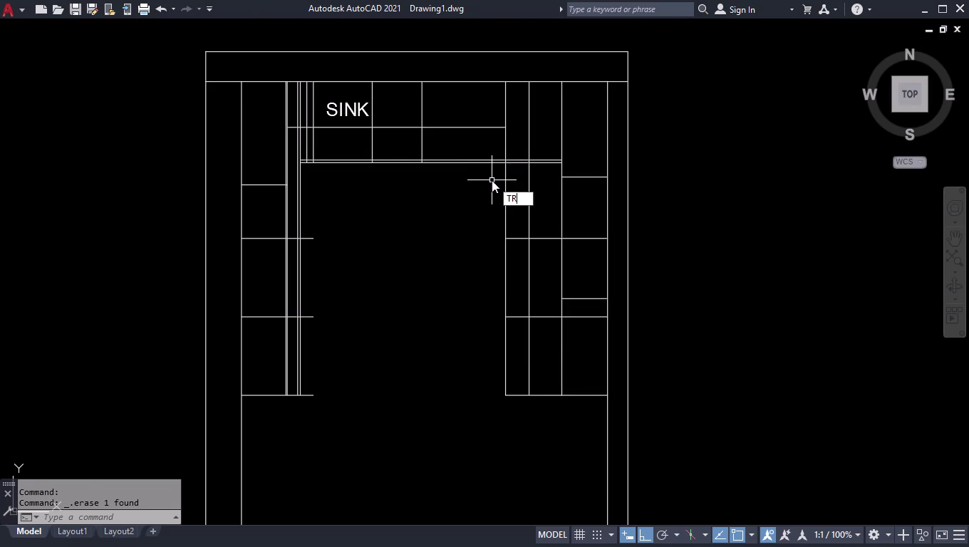
key(Return)
click(484, 194)
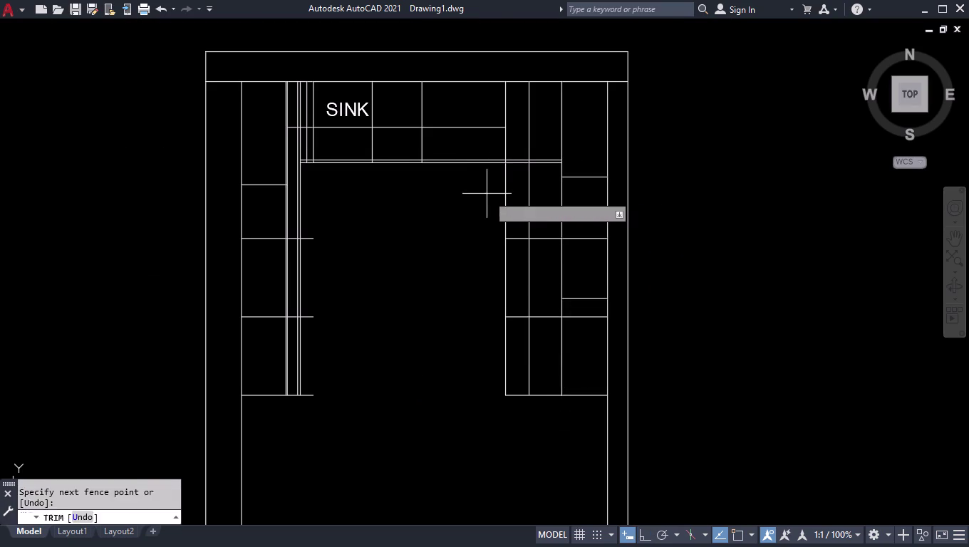
click(514, 246)
drag(502, 273, 507, 290)
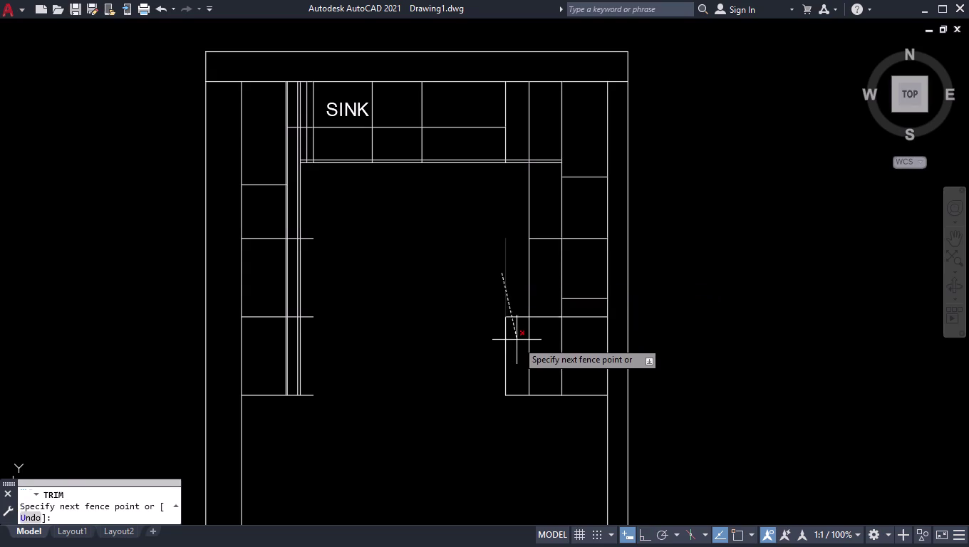
click(518, 345)
click(499, 355)
click(510, 399)
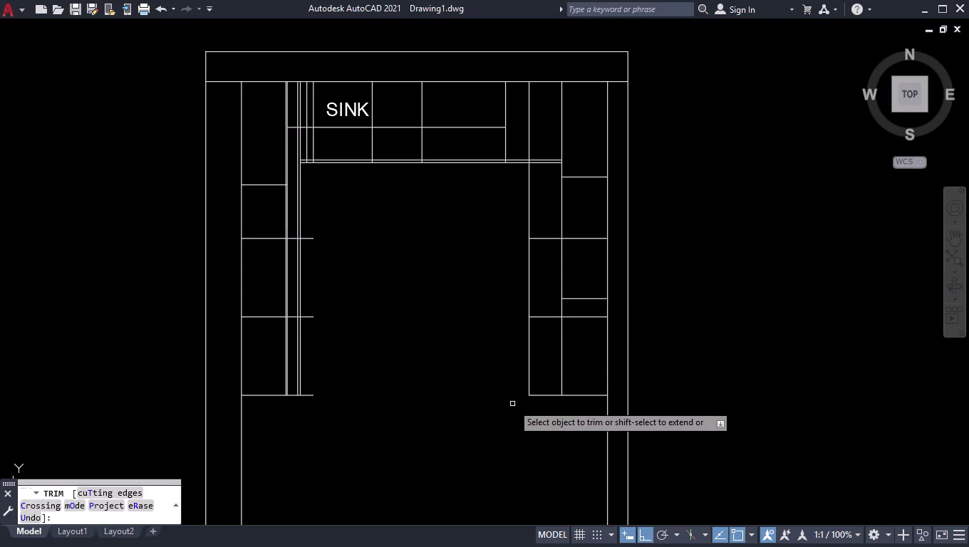
key(Return)
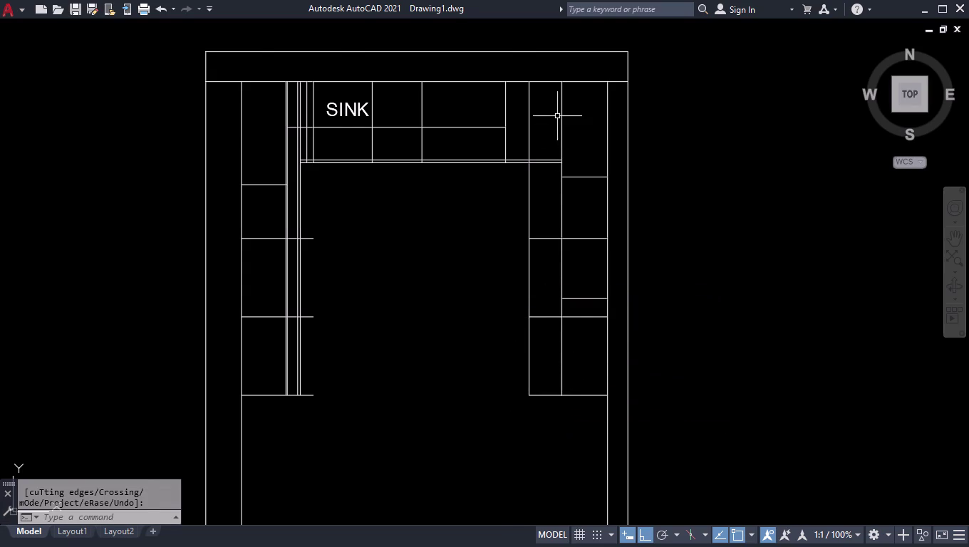
scroll(up, 3)
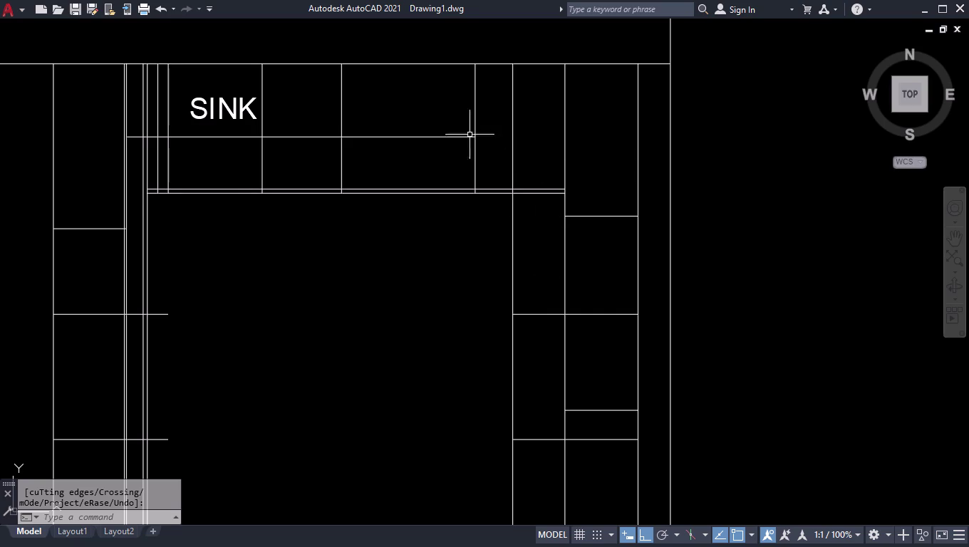
scroll(up, 3)
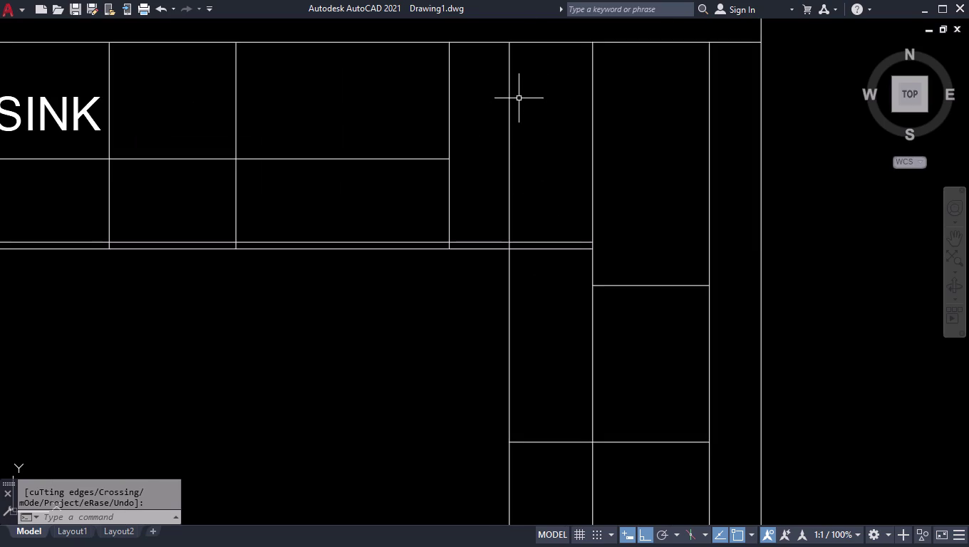
scroll(down, 3)
scroll(up, 3)
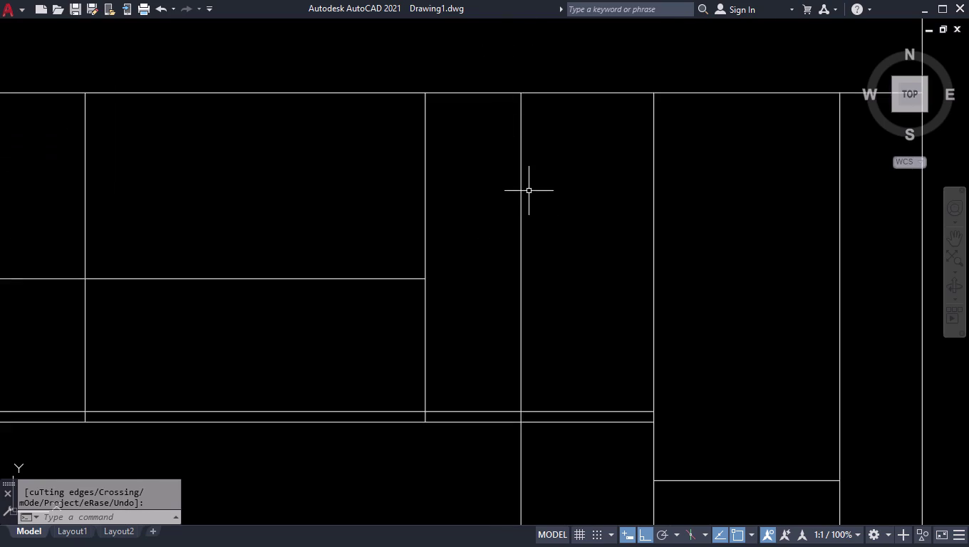
Offset the vertical cabinet line 20 units to the right.
text(OFF)
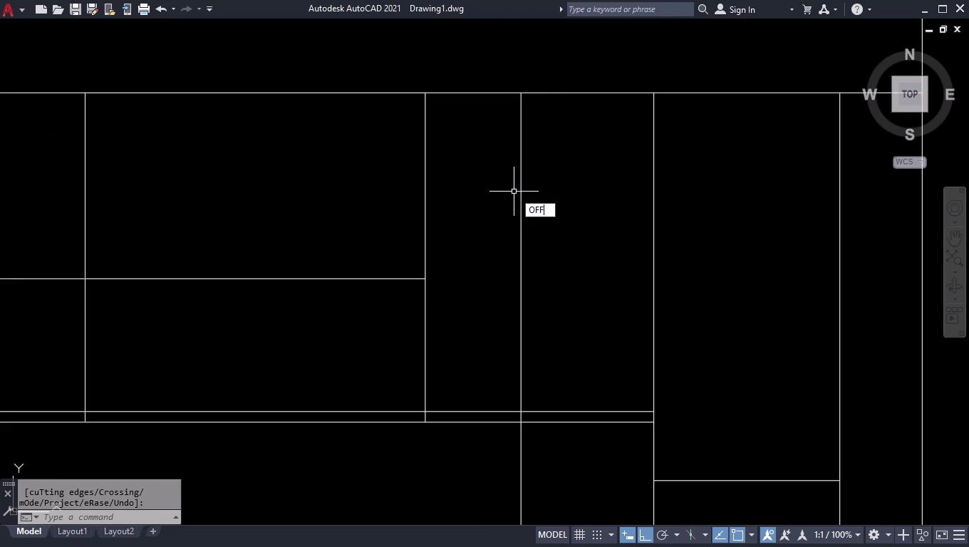
key(Return)
text(20)
key(Return)
click(520, 196)
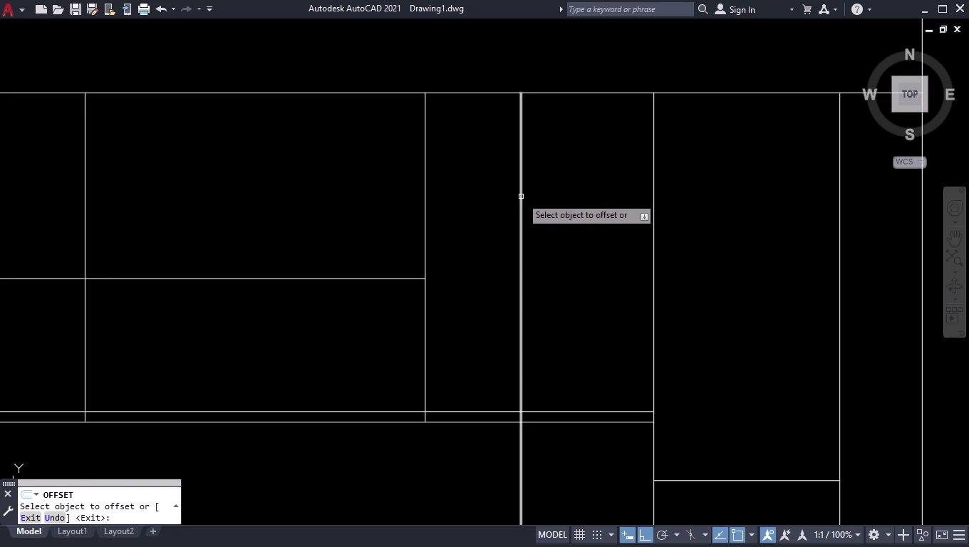
click(557, 200)
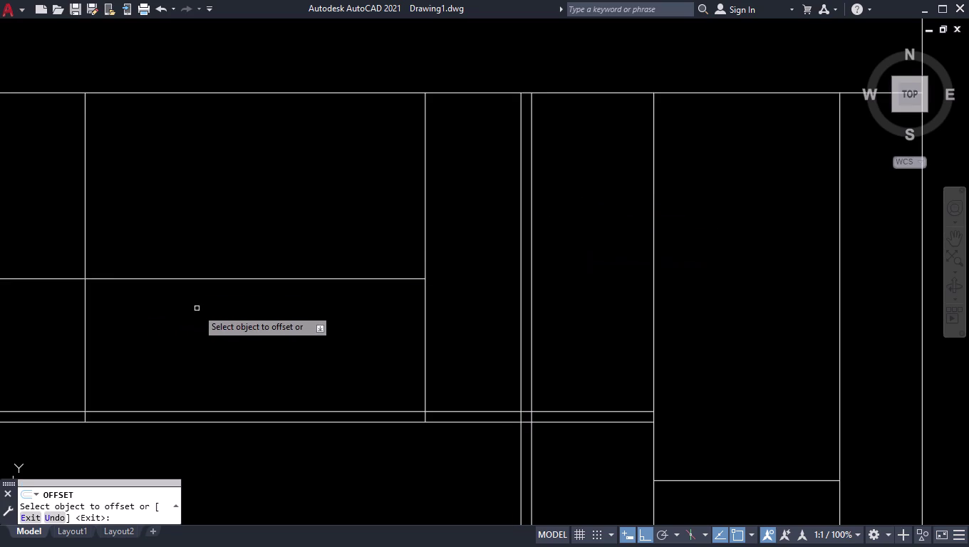
key(space)
Extend the upper shelf line to the vertical divider.
text(EX)
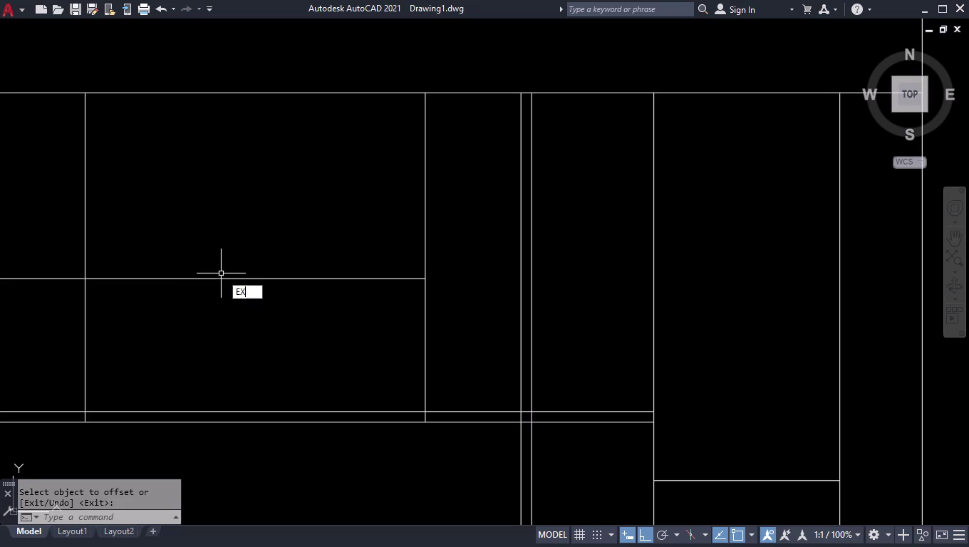
key(Return)
drag(379, 241, 382, 248)
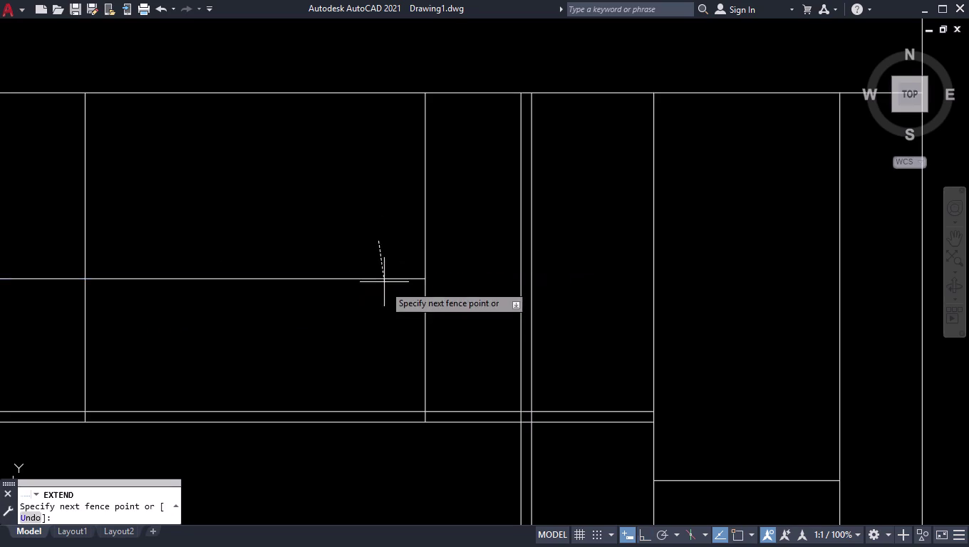
click(387, 305)
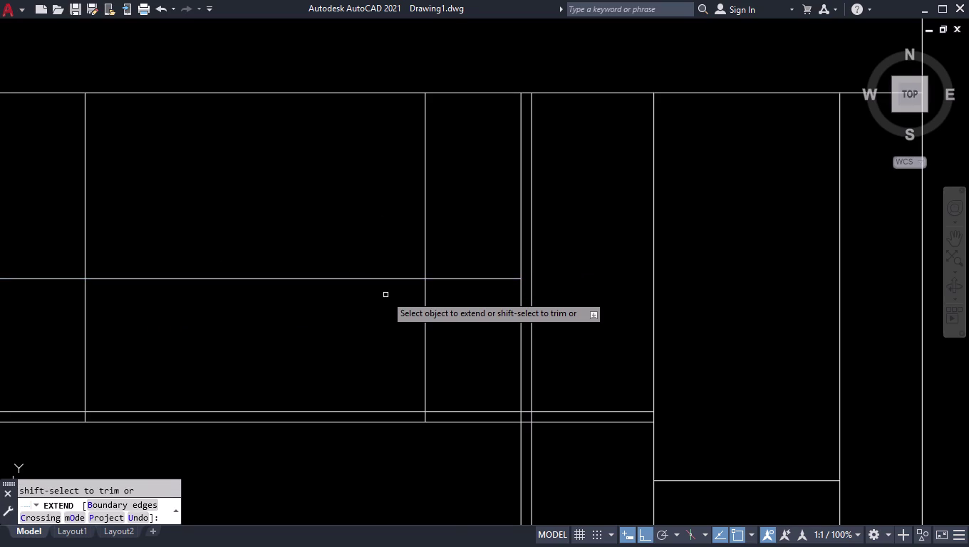
key(Return)
Start a new offset with a 50-unit distance.
text(OFF)
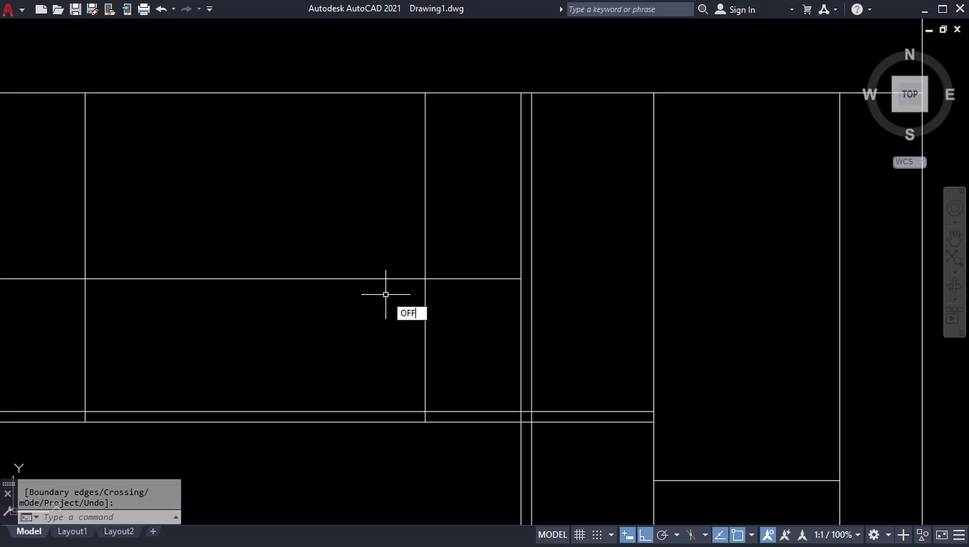
key(Return)
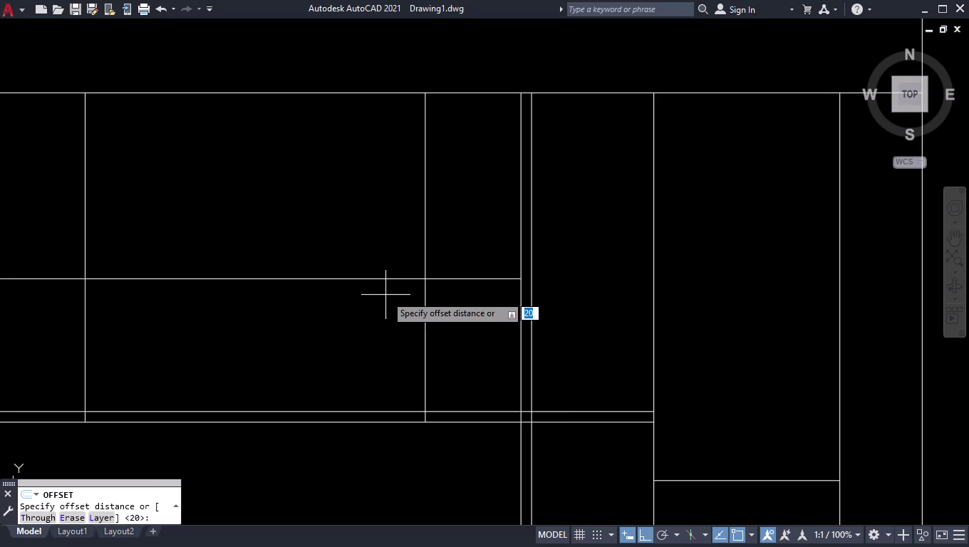
text(50)
key(Return)
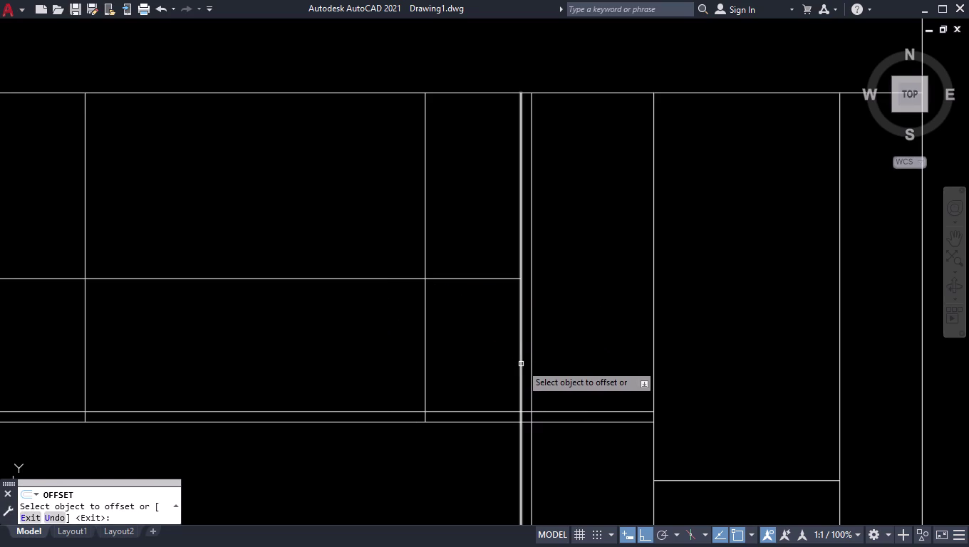
Offset the divider 50 units left and trim the new line below the counter edge.
click(520, 364)
click(497, 363)
key(Return)
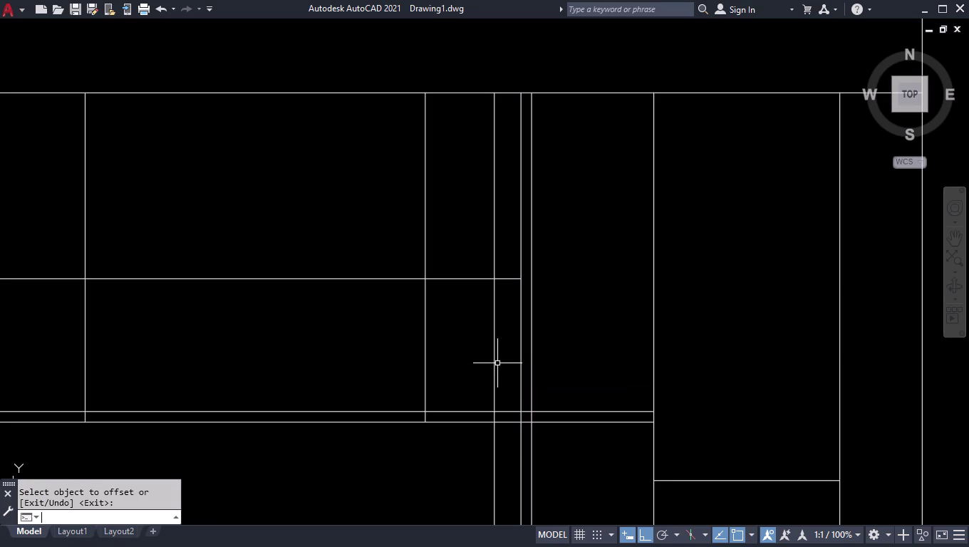
text(TR)
key(Return)
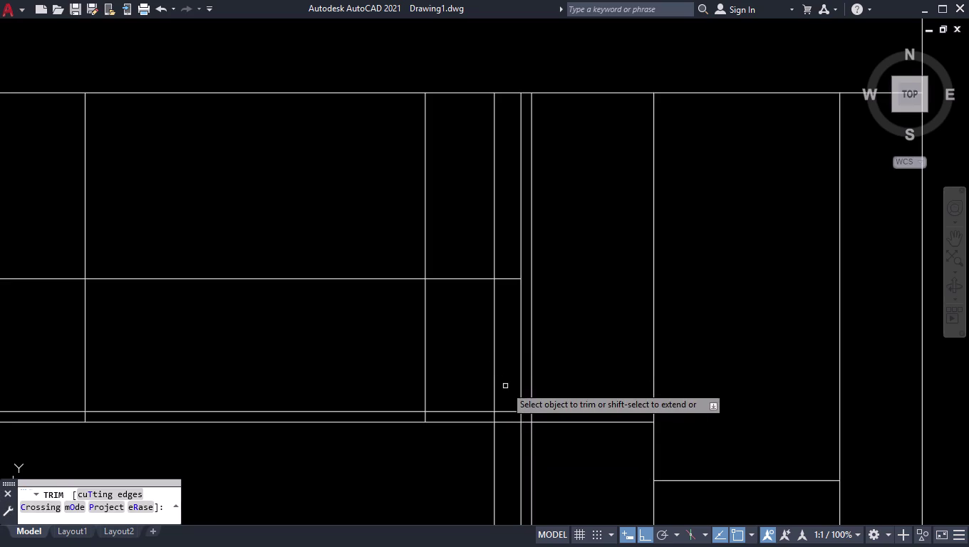
click(496, 417)
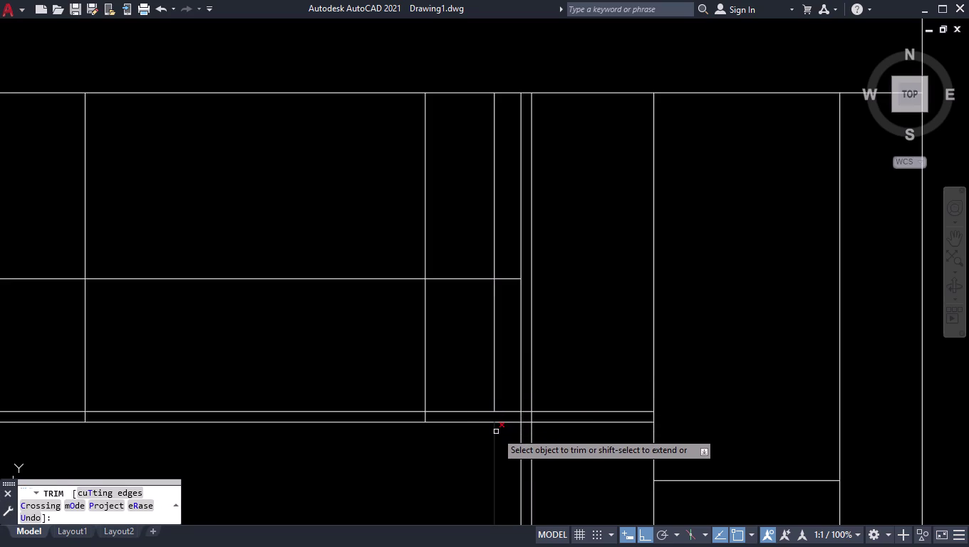
click(496, 432)
key(Return)
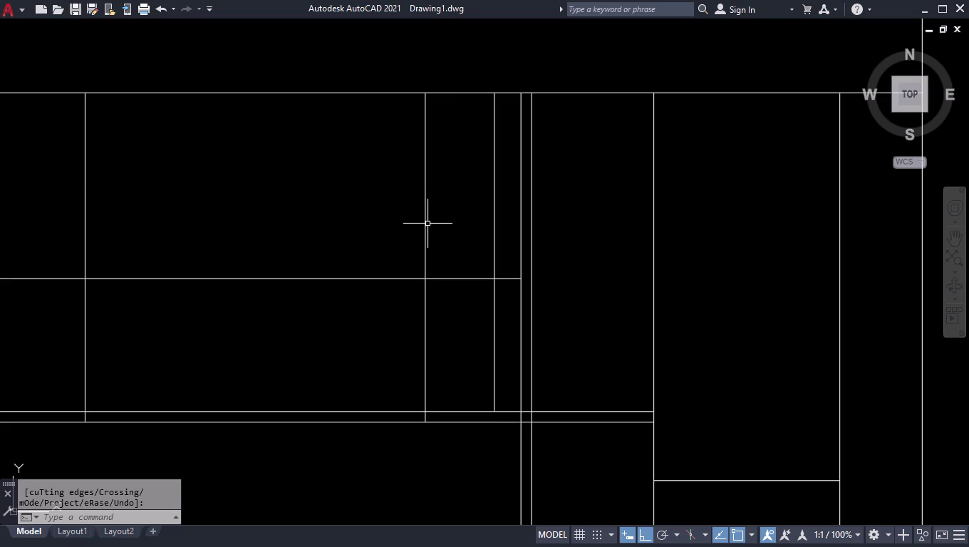
Extend the shelf line to the cabinet edge and the new divider down to the counter.
text(E)
text(X)
key(Return)
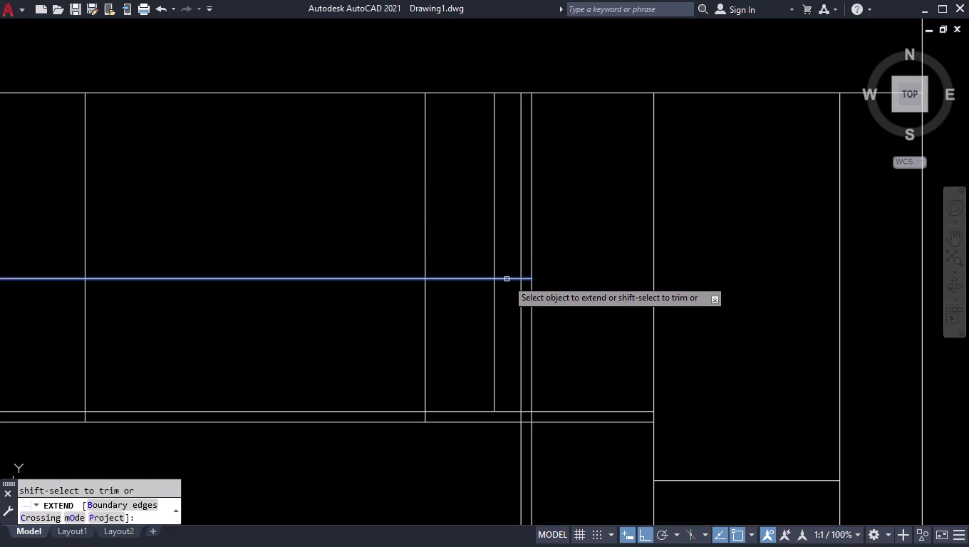
click(507, 279)
click(526, 278)
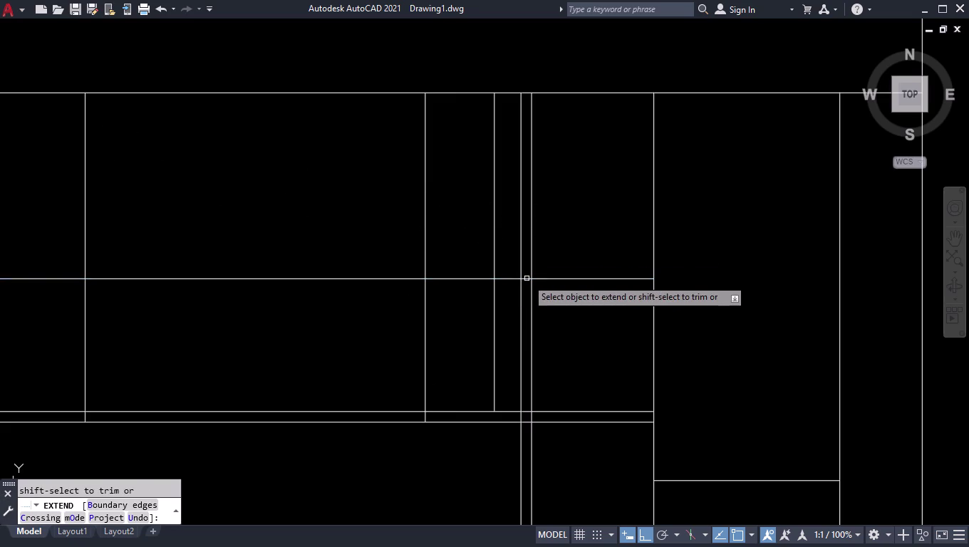
key(Return)
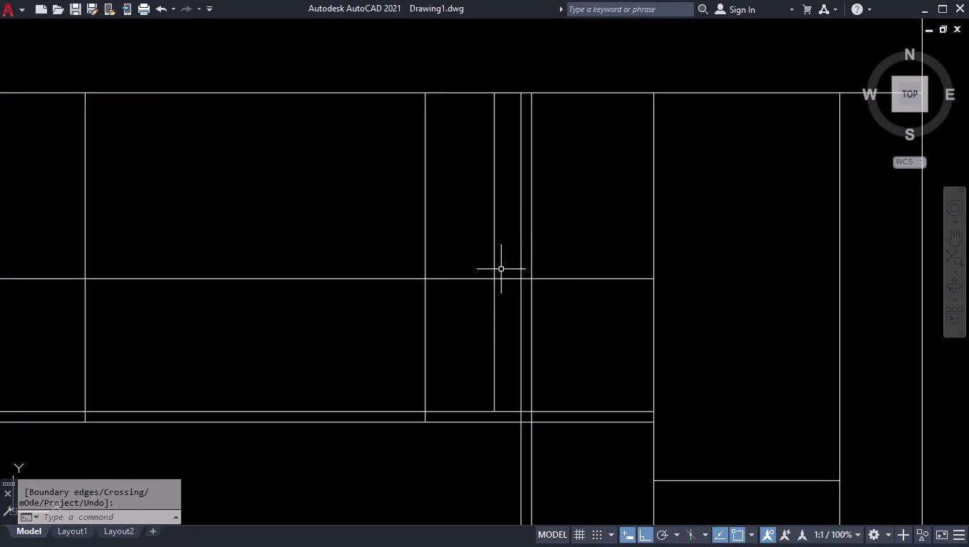
key(space)
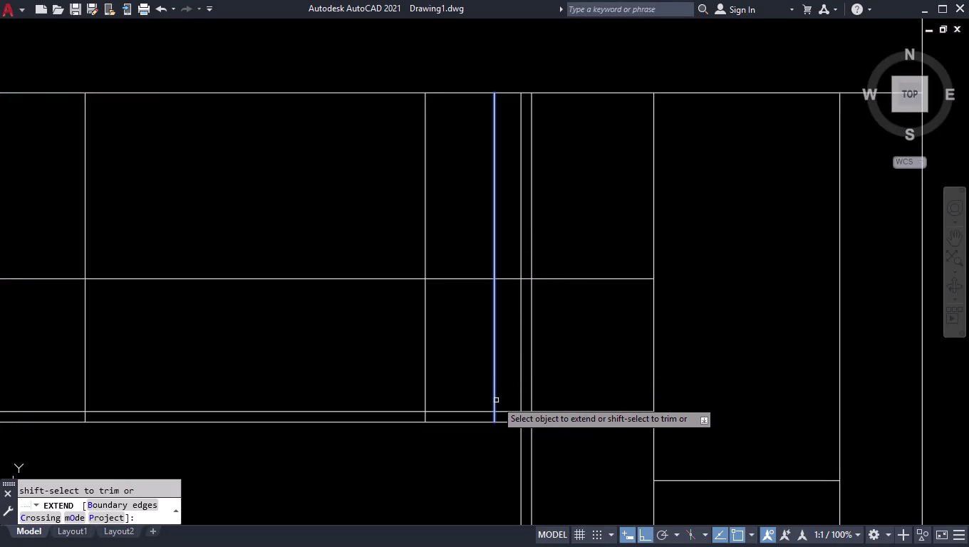
click(496, 401)
key(space)
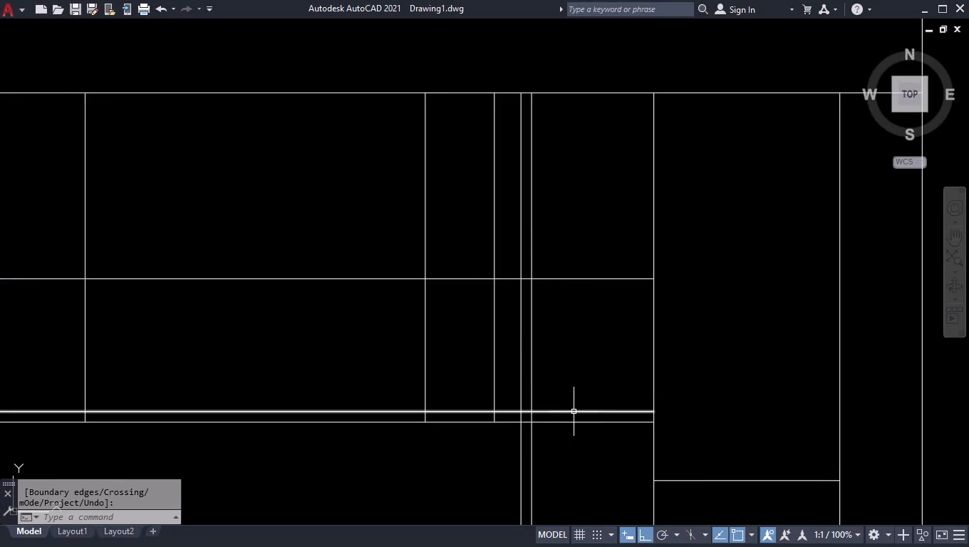
Fence-trim the horizontal line ends overshooting the cabinet edge by the wall opening.
text(TR)
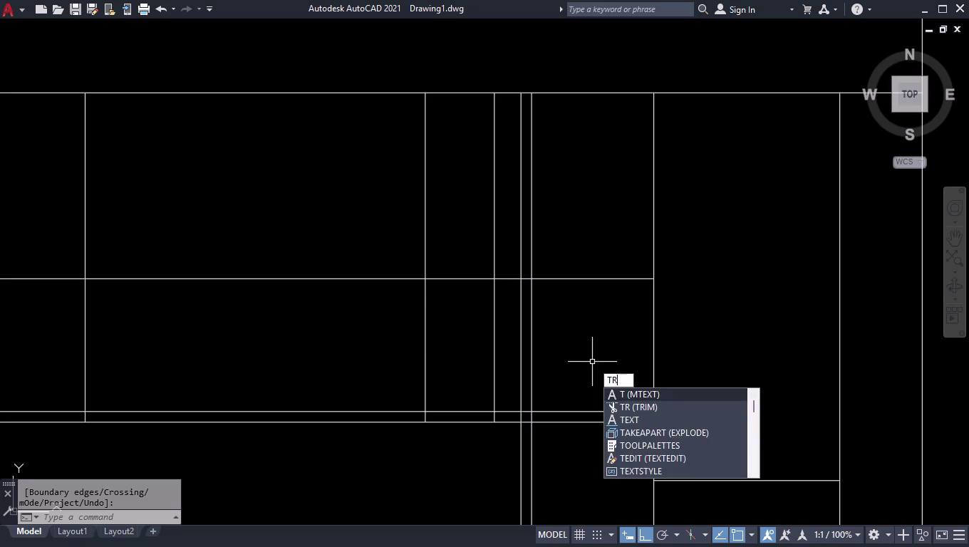
key(Return)
scroll(up, 3)
click(475, 418)
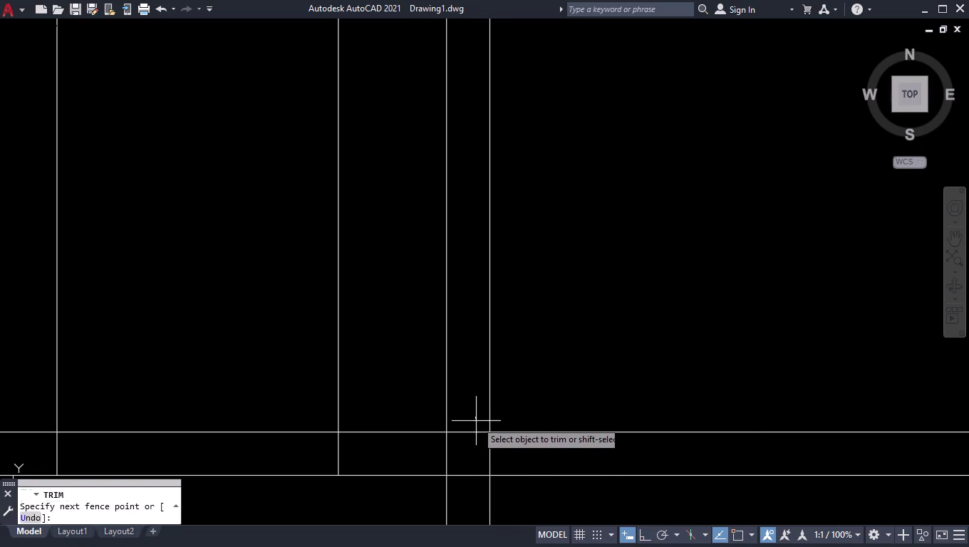
click(469, 511)
click(691, 341)
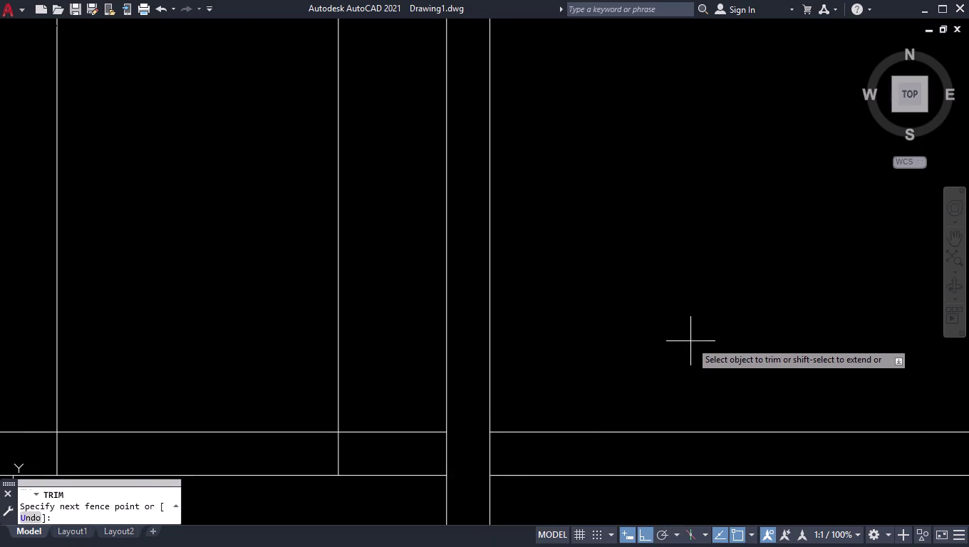
click(674, 487)
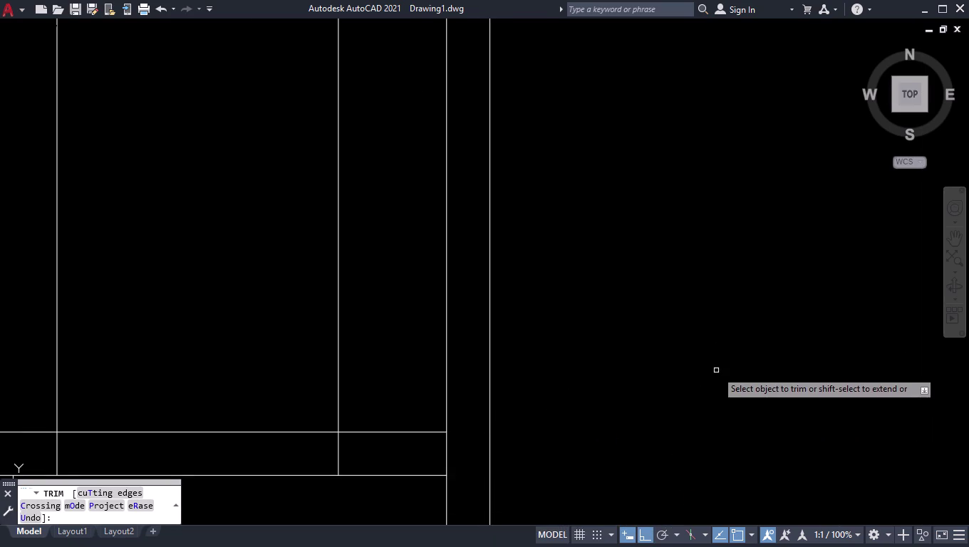
scroll(down, 3)
scroll(down, 3)
scroll(down, 3)
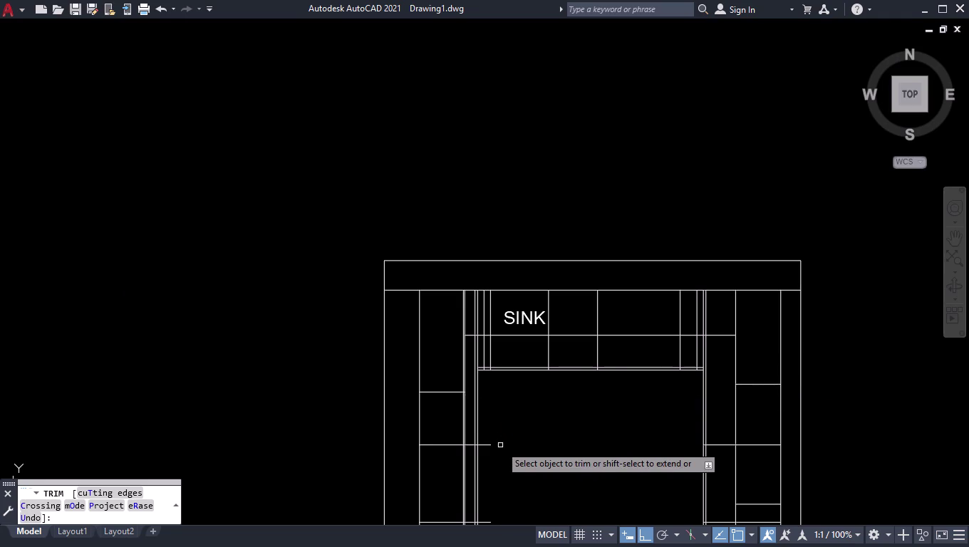
key(Return)
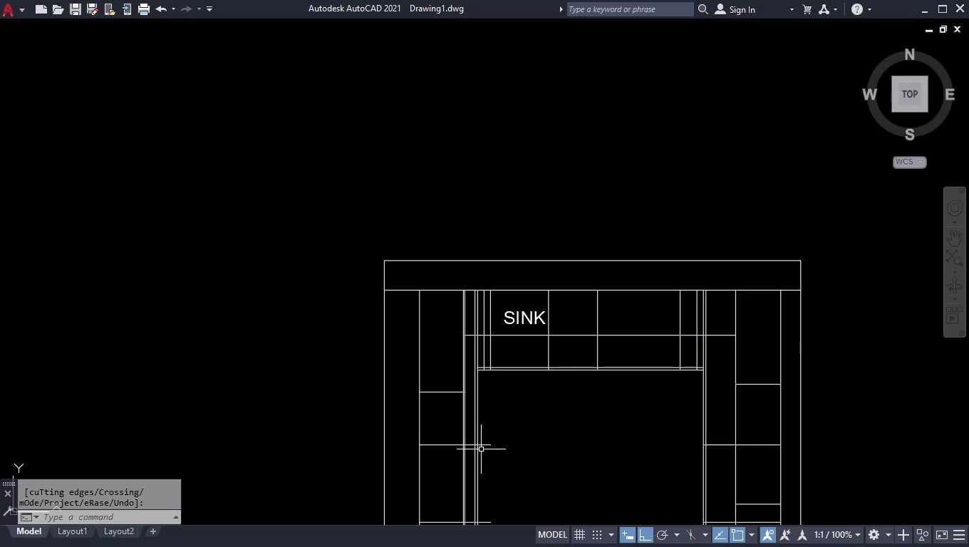
scroll(up, 3)
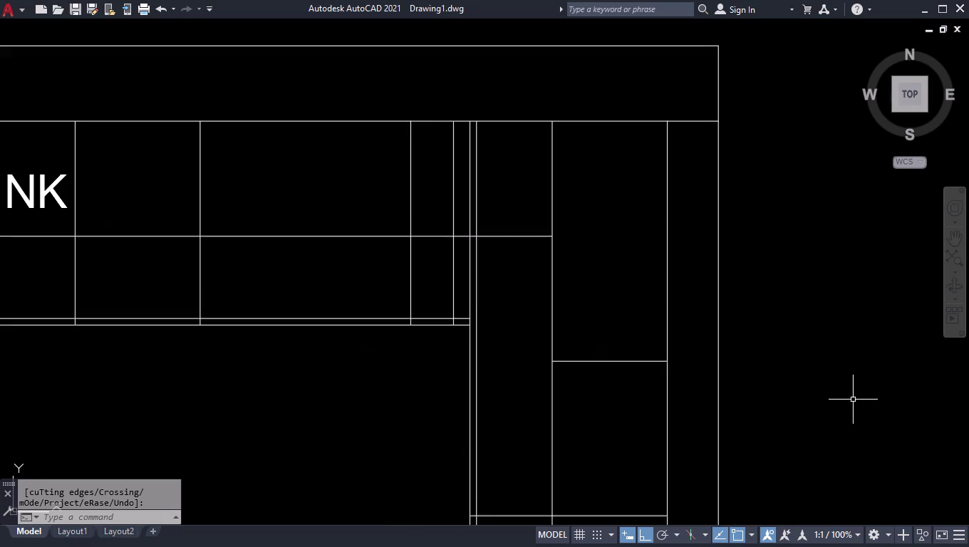
scroll(up, 3)
Draw a short cross line between the two closely spaced vertical lines.
key(l)
key(Return)
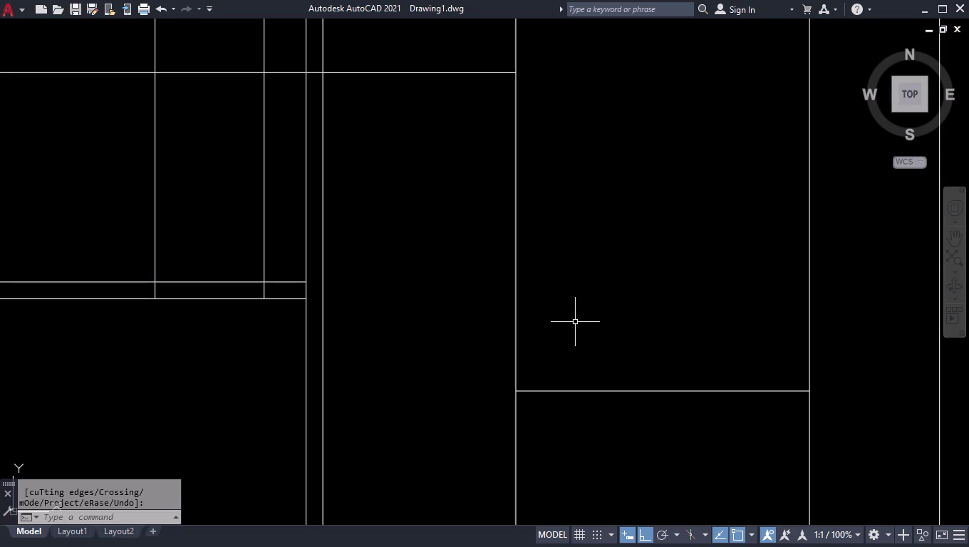
click(306, 282)
click(322, 284)
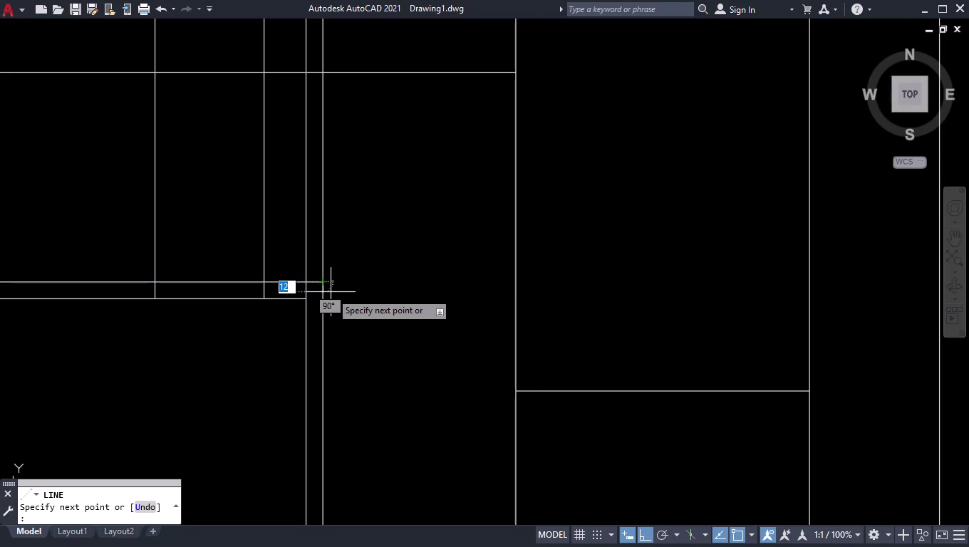
key(space)
Move the cross line 50 units down using its midpoint grip.
scroll(up, 3)
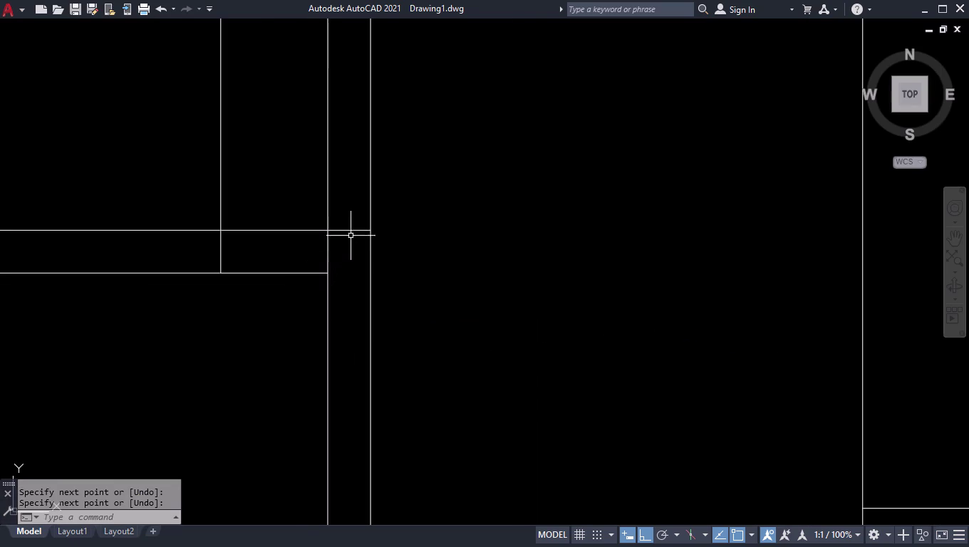
click(350, 231)
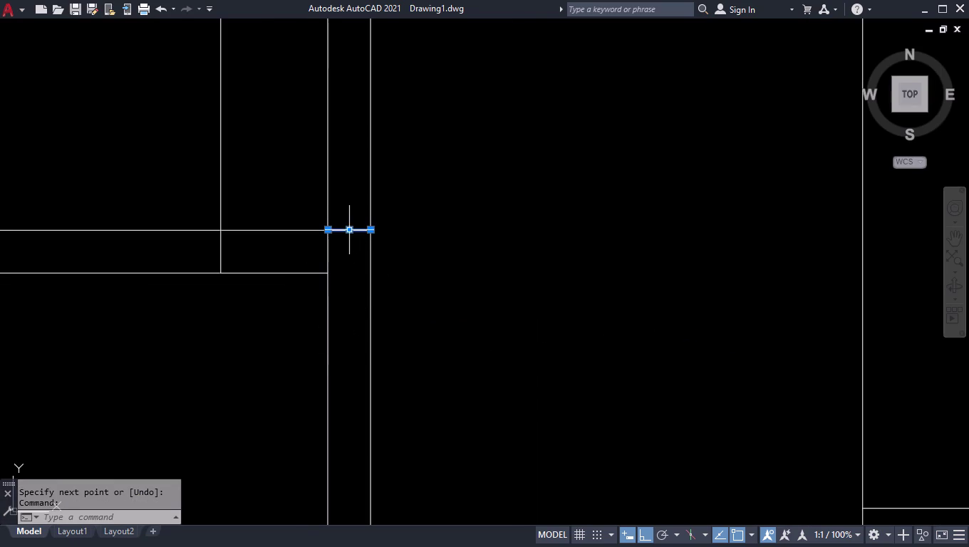
click(350, 232)
text(50)
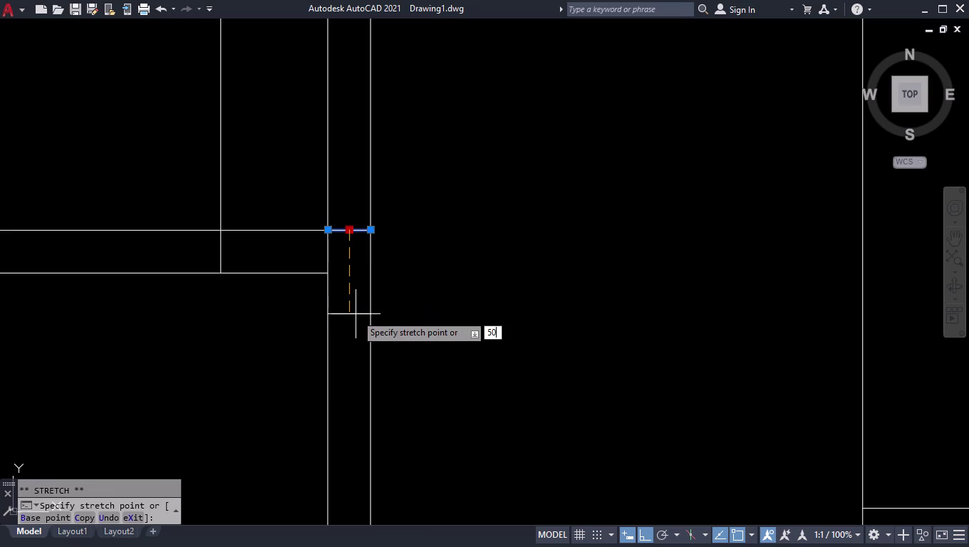
key(Return)
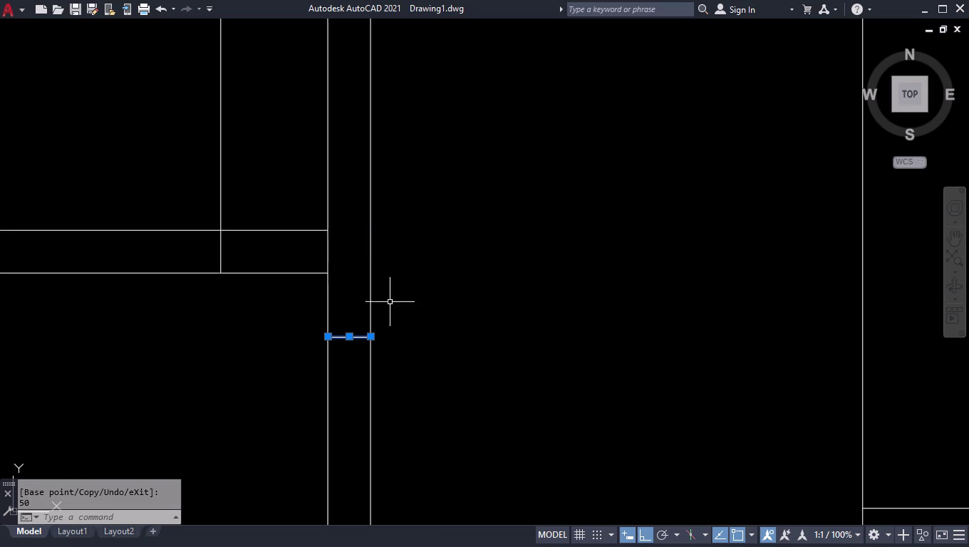
click(442, 282)
click(306, 377)
scroll(down, 3)
scroll(down, 3)
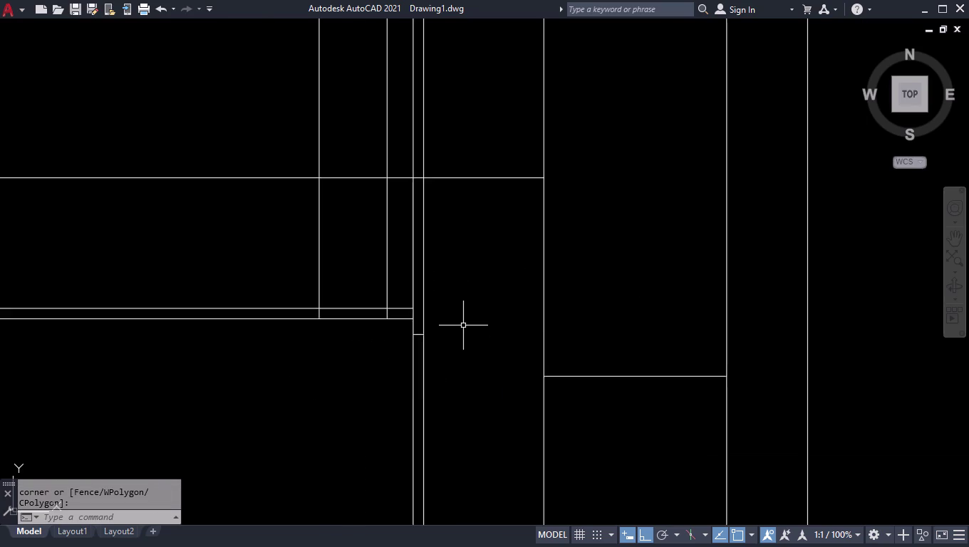
scroll(down, 3)
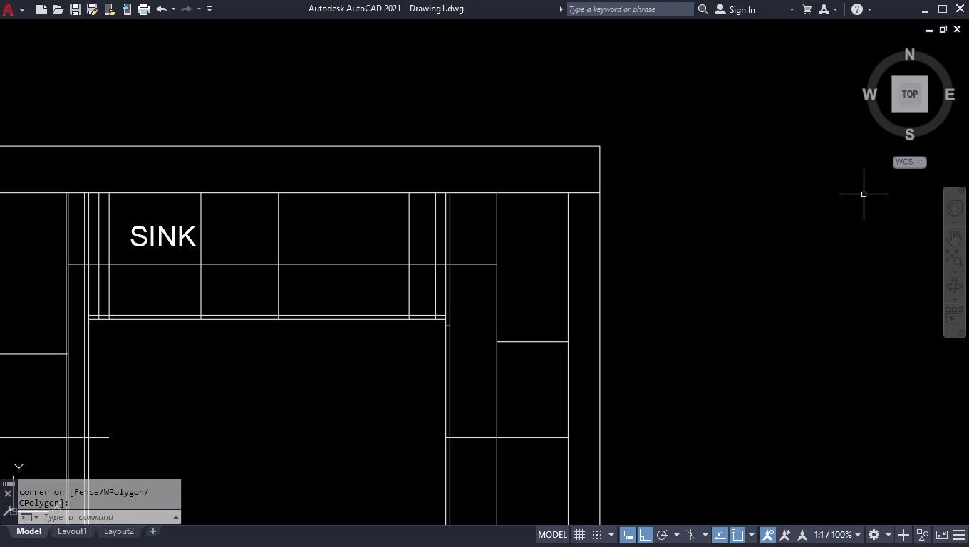
scroll(down, 3)
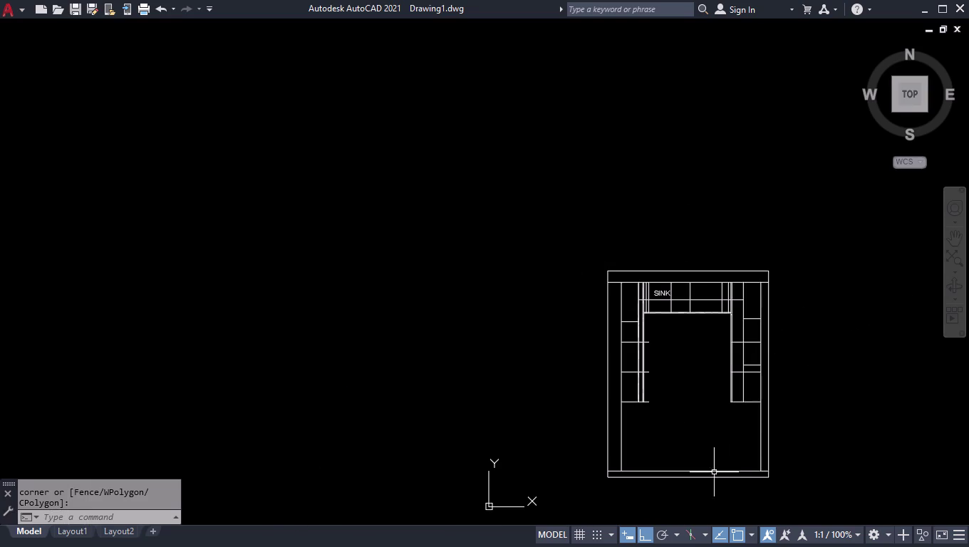
scroll(up, 3)
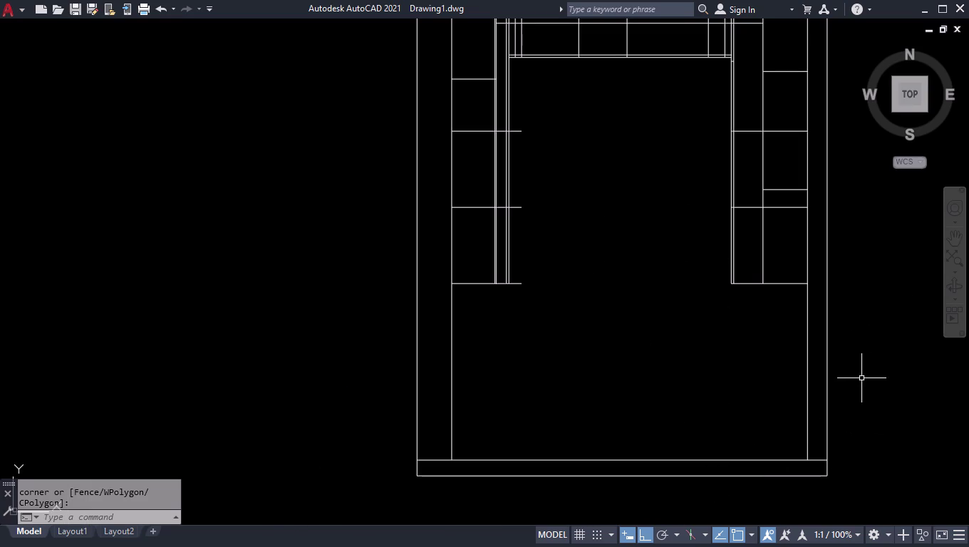
scroll(up, 3)
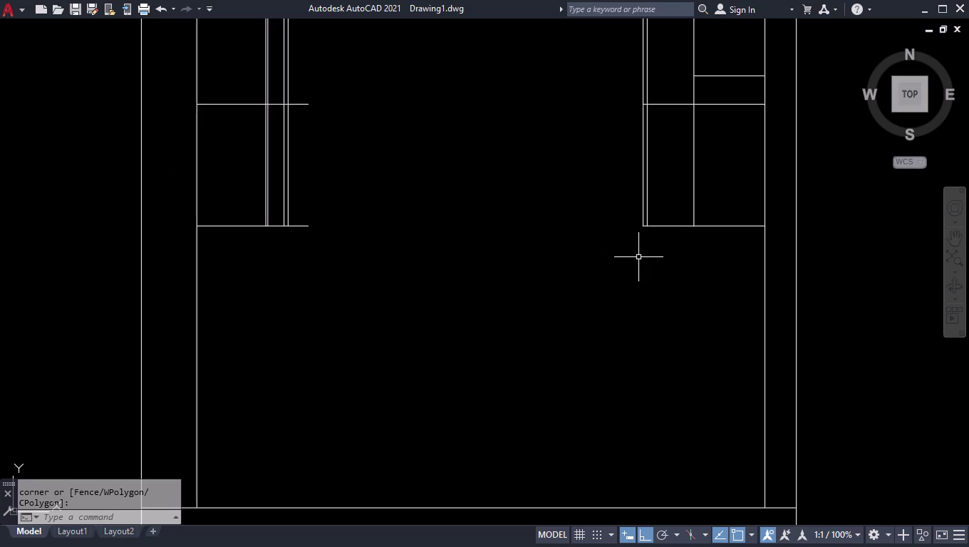
scroll(up, 3)
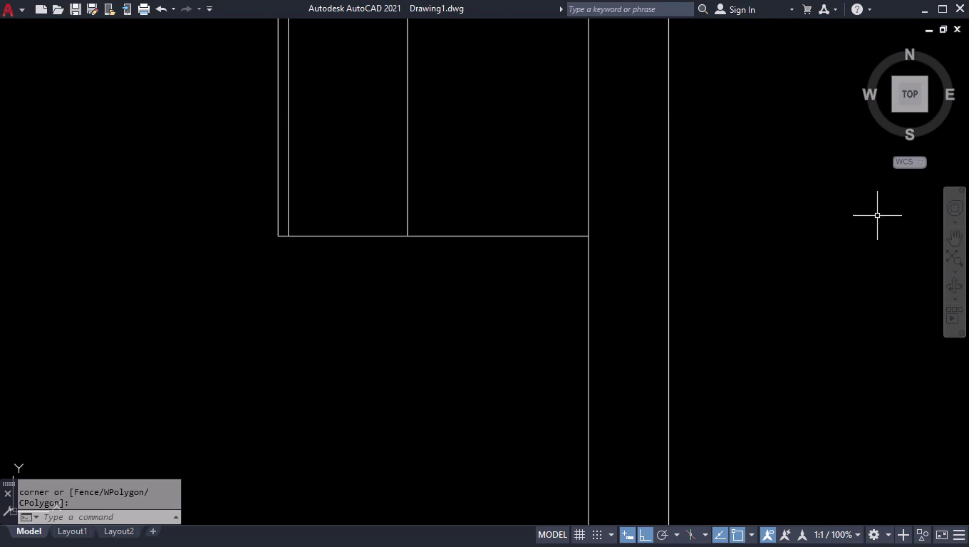
Draw a line across the narrow right strip from the cabinet corner to the right vertical.
key(l)
key(Return)
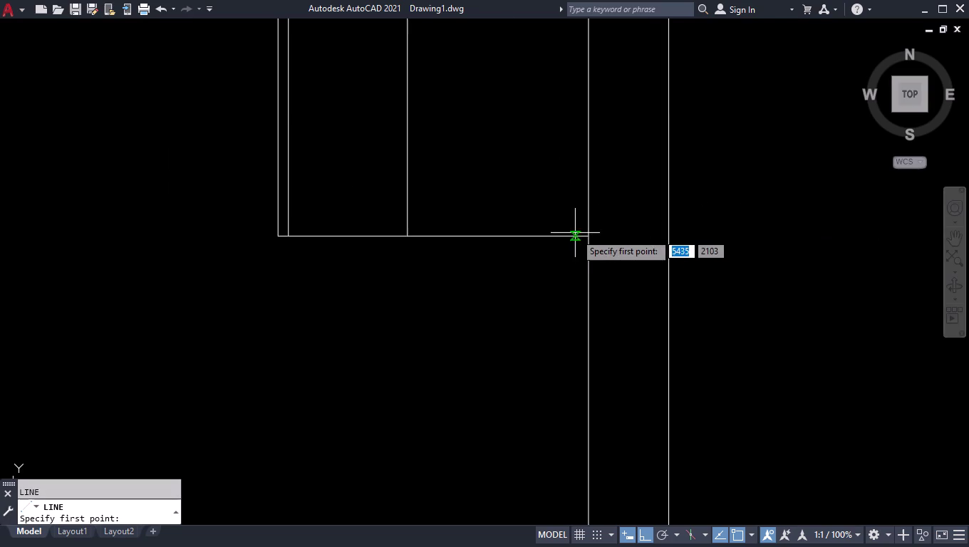
click(589, 239)
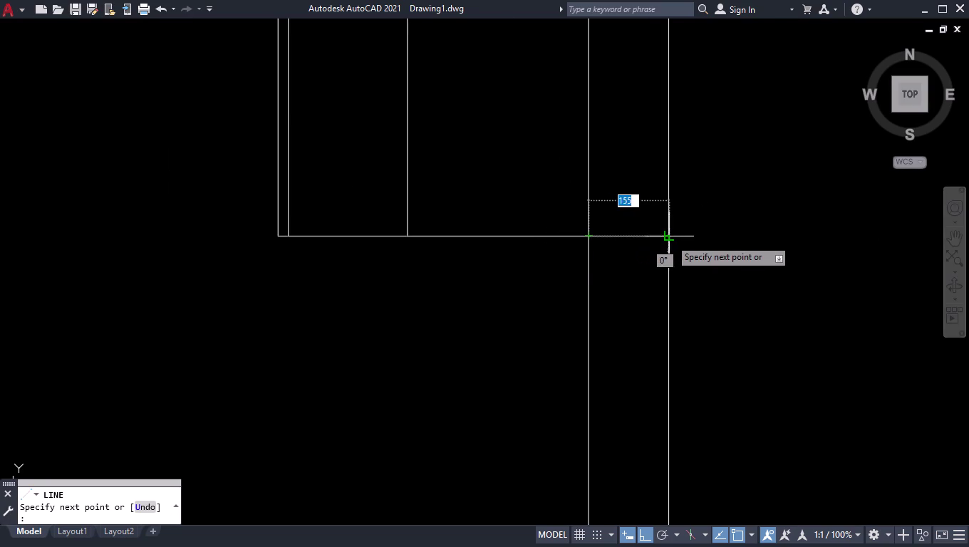
click(670, 238)
key(space)
Move the new cross line 20 units down with its midpoint grip.
click(633, 237)
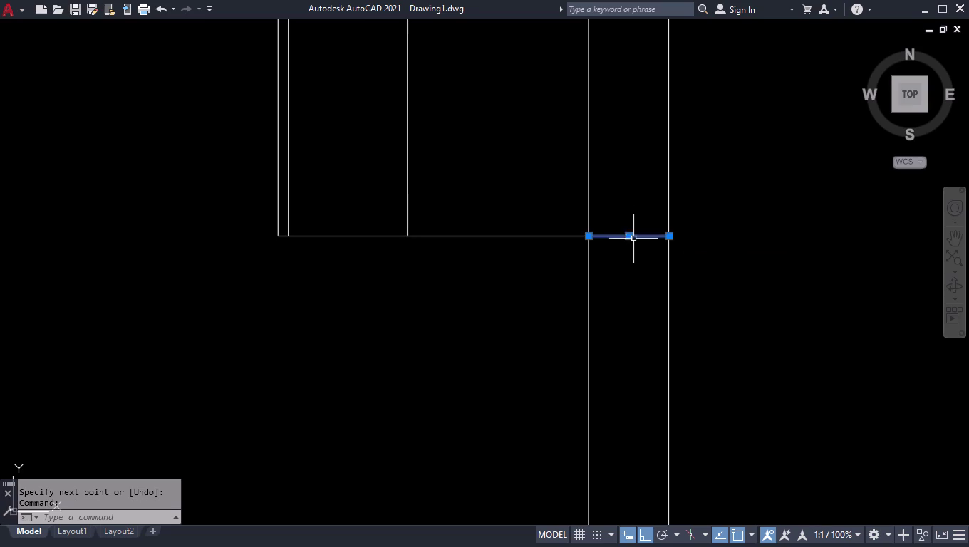
click(631, 236)
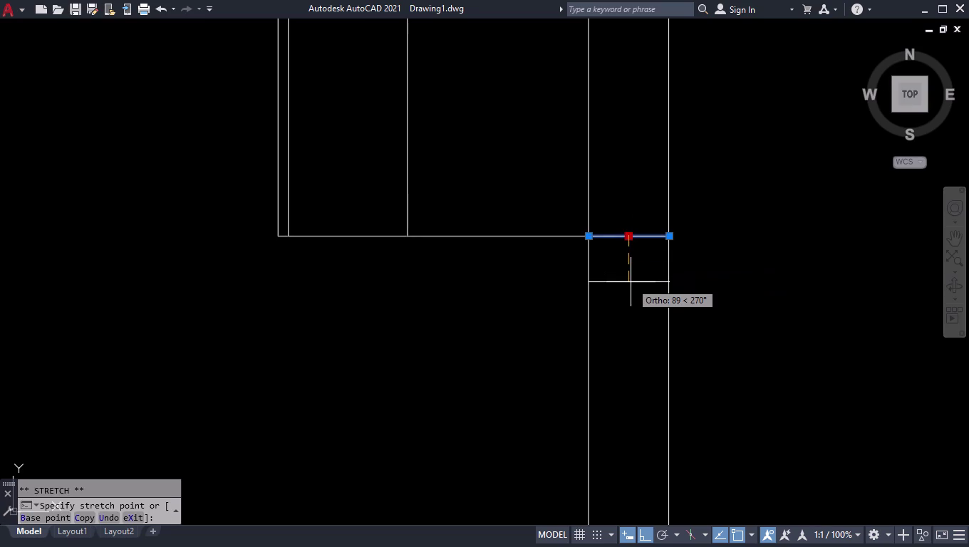
text(20)
key(Return)
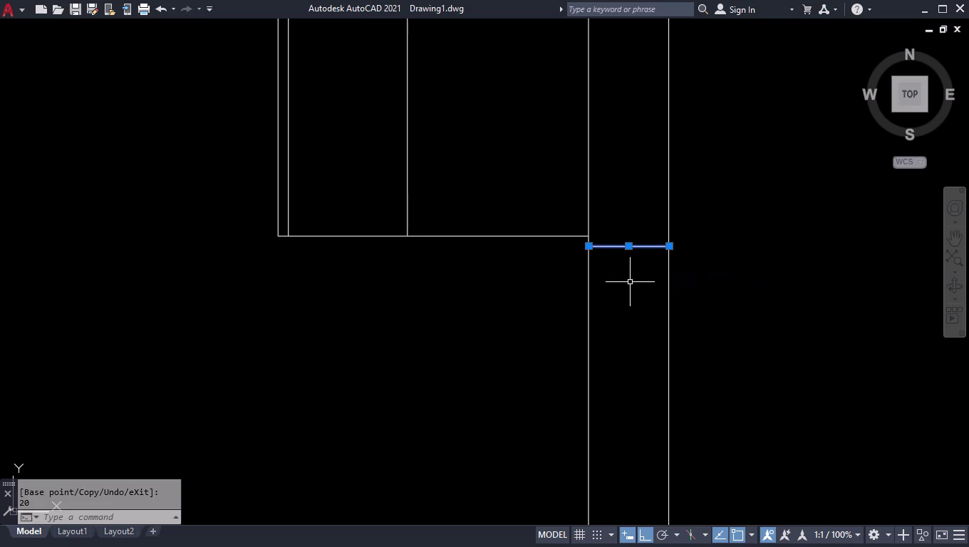
click(714, 216)
click(575, 282)
Fence-trim the vertical lines below the cross line.
text(TR)
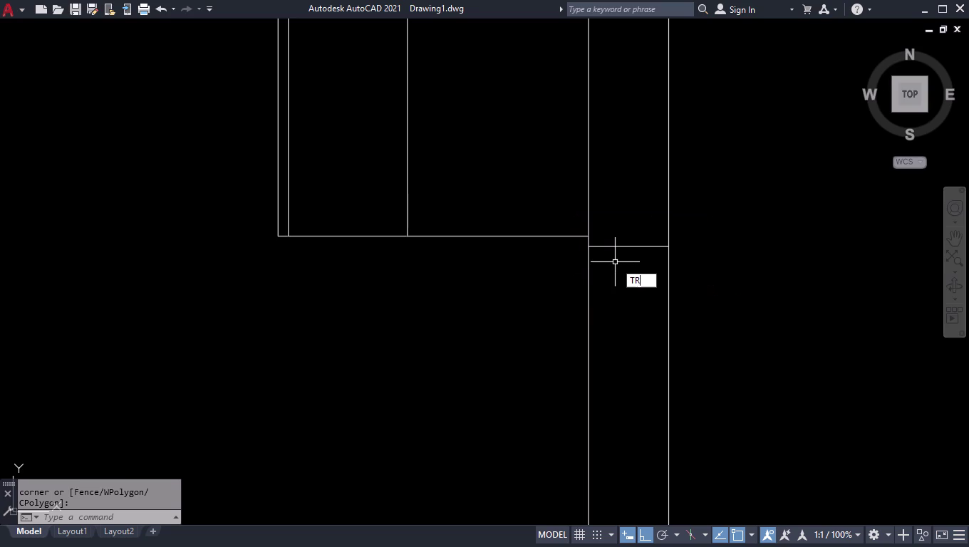
key(Return)
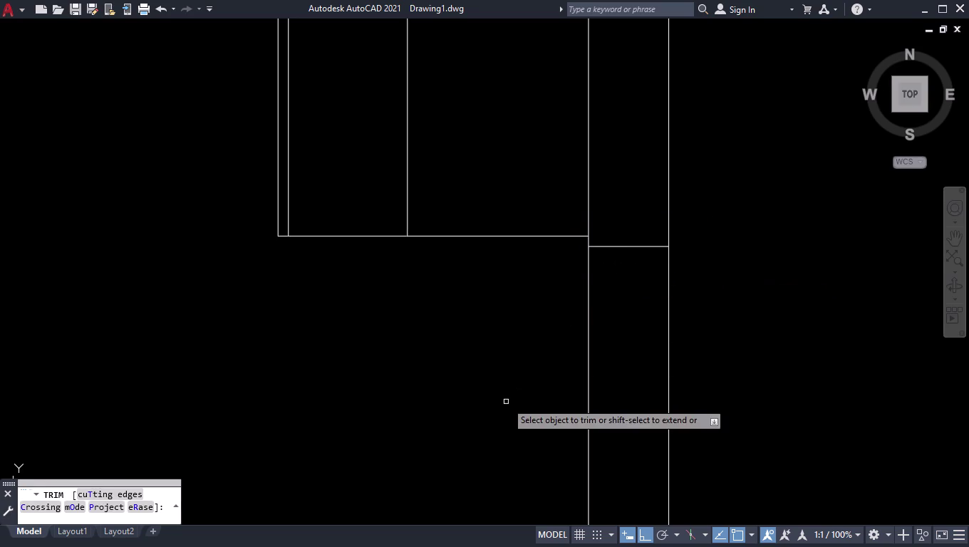
click(506, 400)
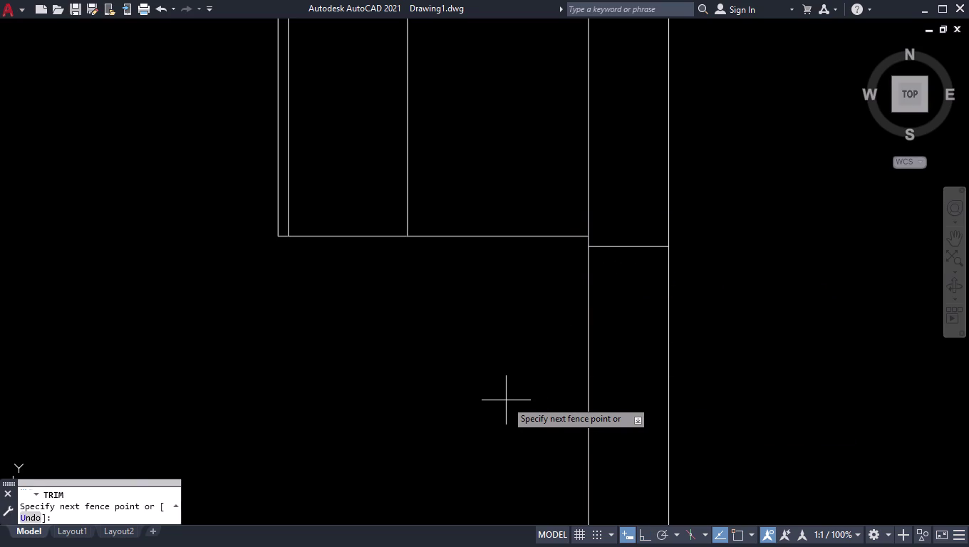
click(884, 423)
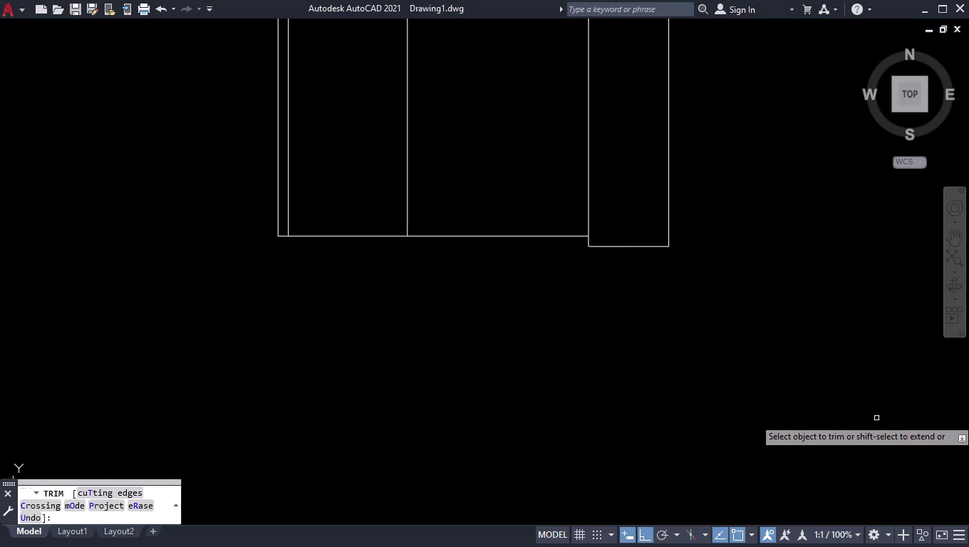
key(Return)
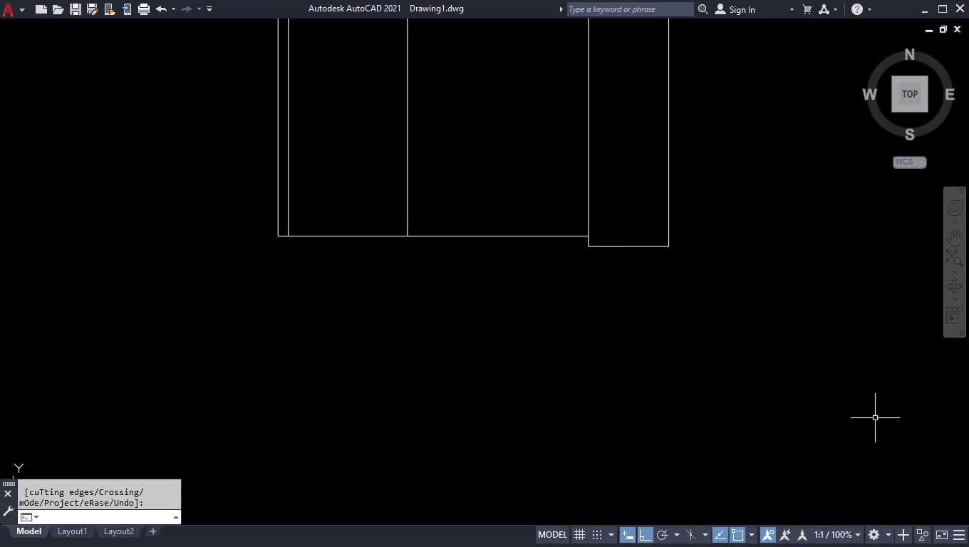
scroll(down, 3)
scroll(up, 3)
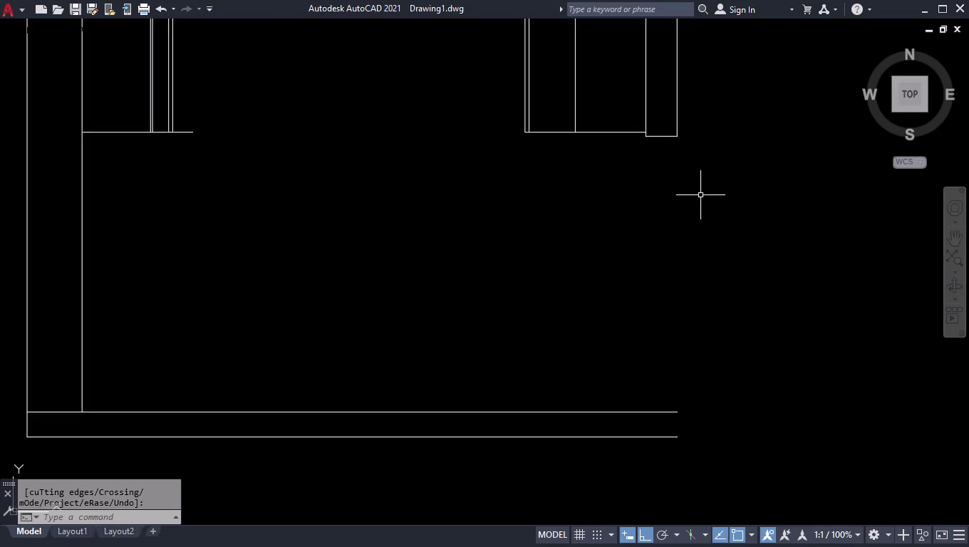
text(EX)
key(Return)
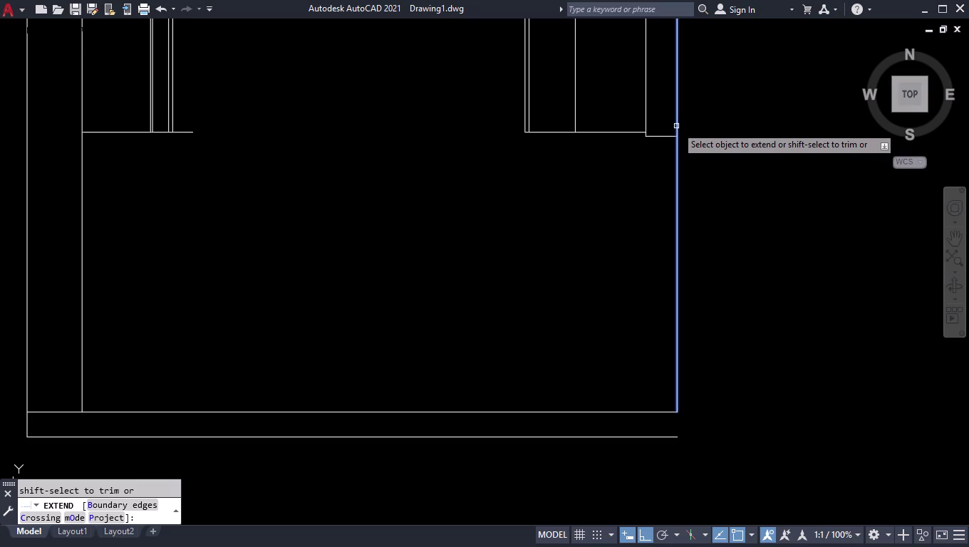
click(676, 126)
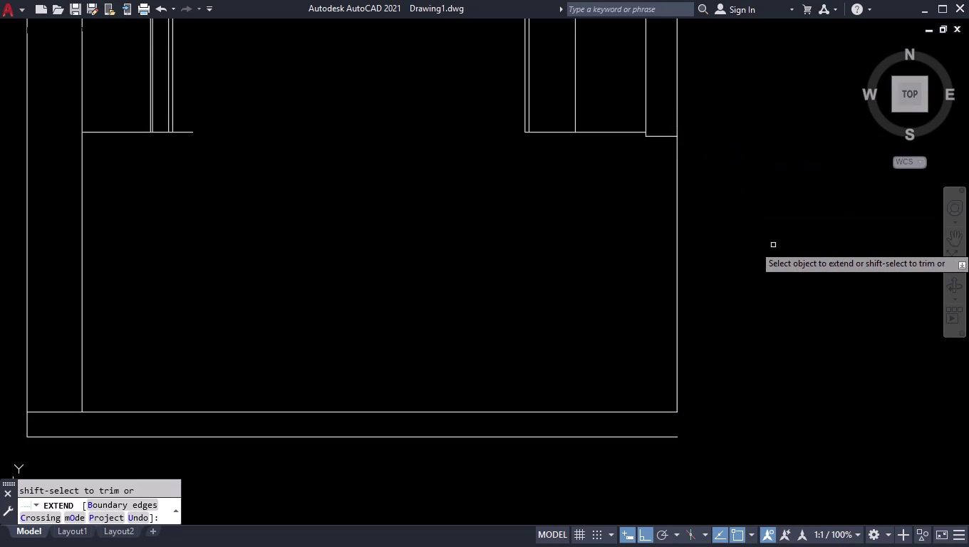
key(space)
key(u)
key(Return)
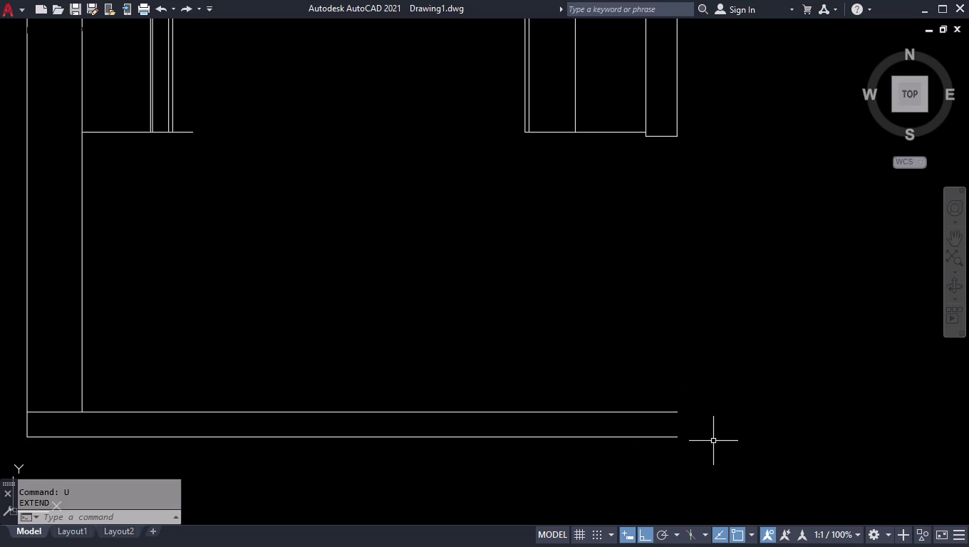
key(l)
Draw a 545-unit vertical wall line up from the bottom wall's right end.
key(Return)
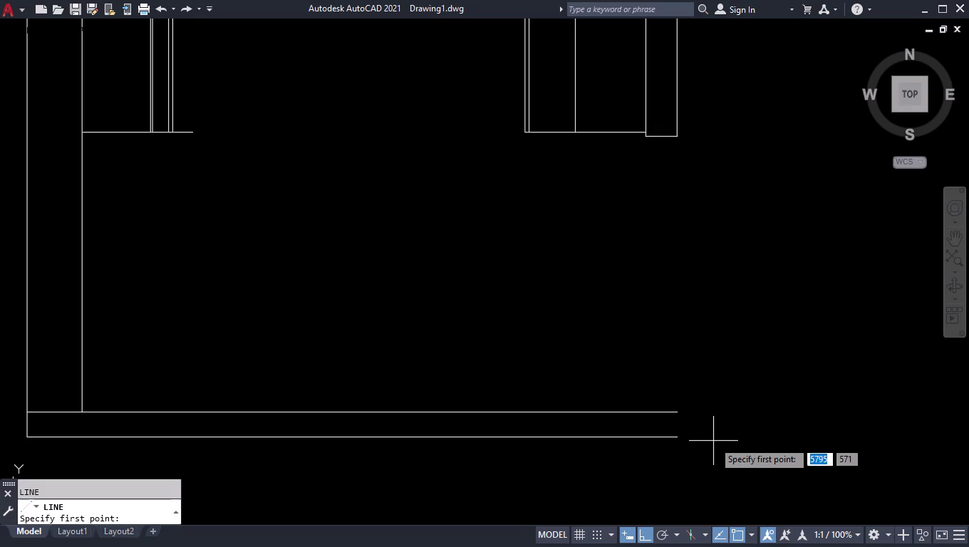
click(677, 440)
click(677, 411)
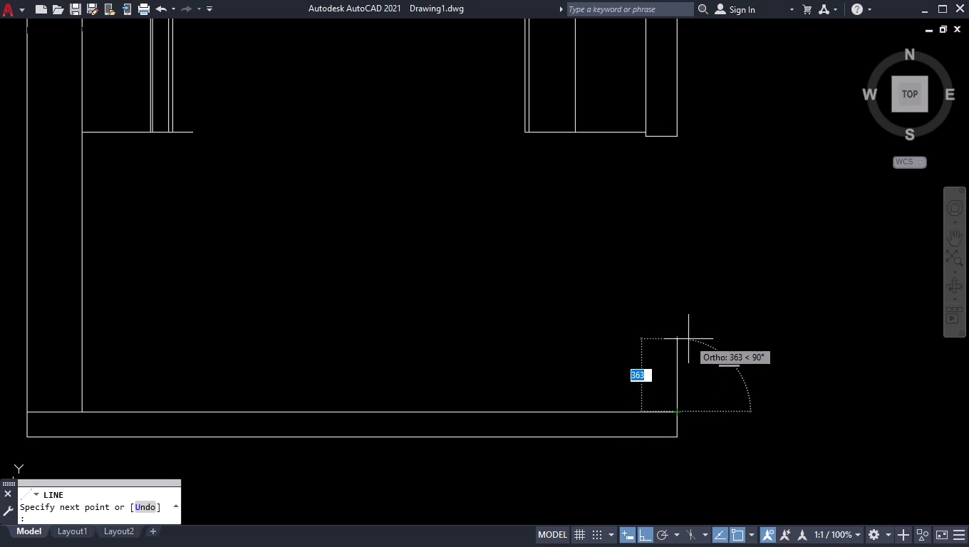
text(545)
key(Return)
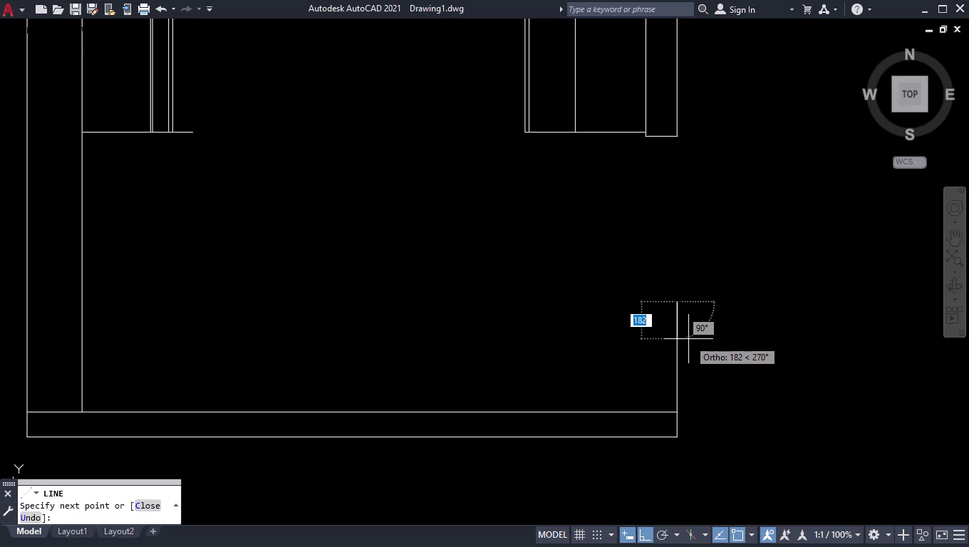
key(Return)
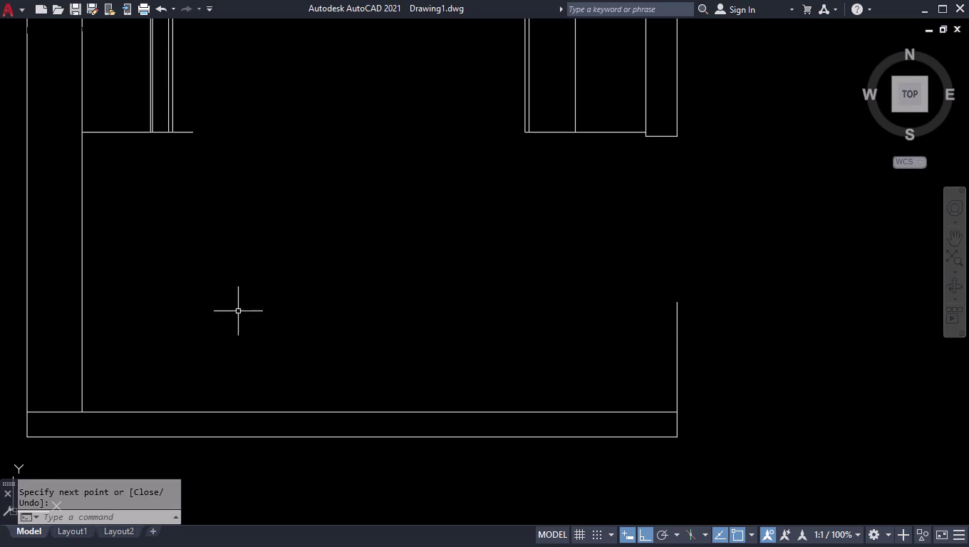
key(ctrl+3)
Insert the Door - Imperial block from the Architectural palette into the room.
click(614, 122)
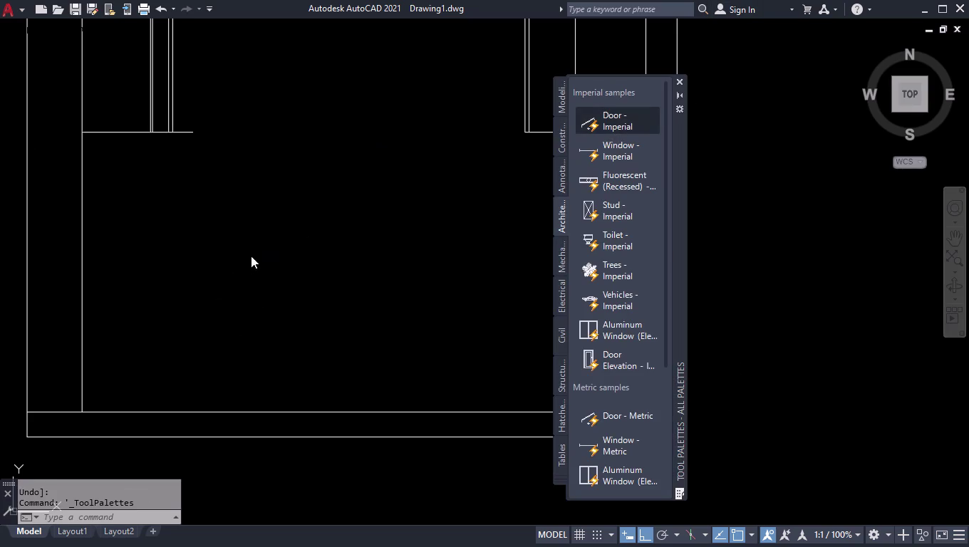
click(257, 281)
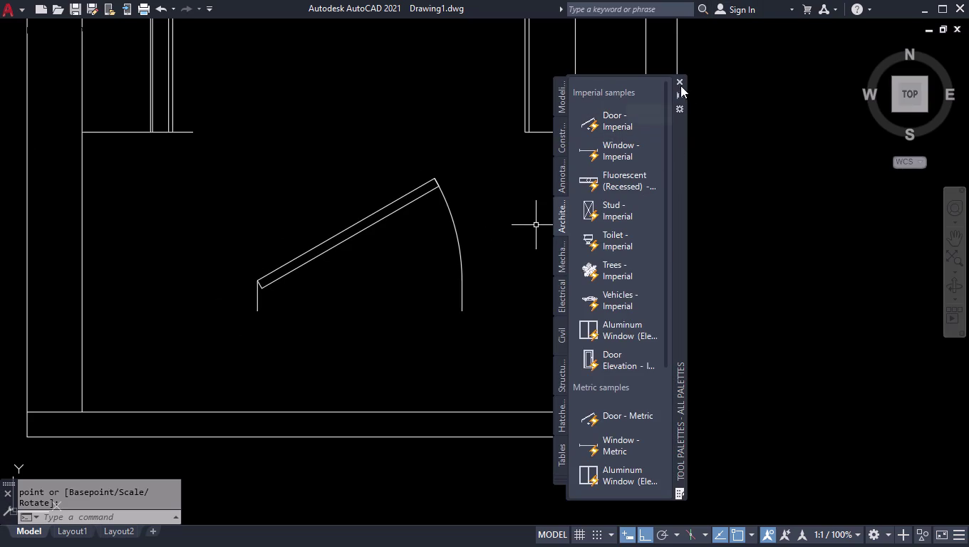
click(681, 77)
click(310, 258)
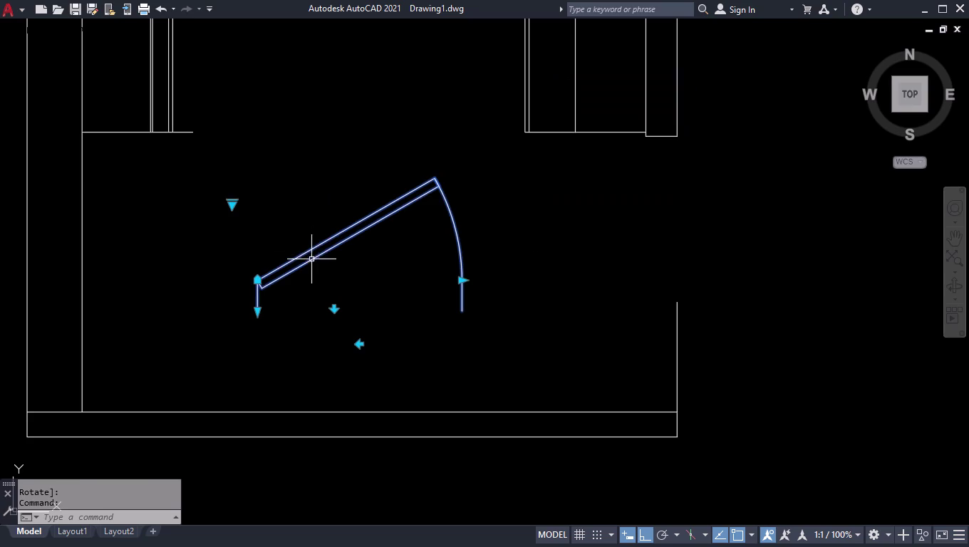
Set the door to open at 90° and flip it to swing down and hinge right.
click(232, 207)
click(274, 260)
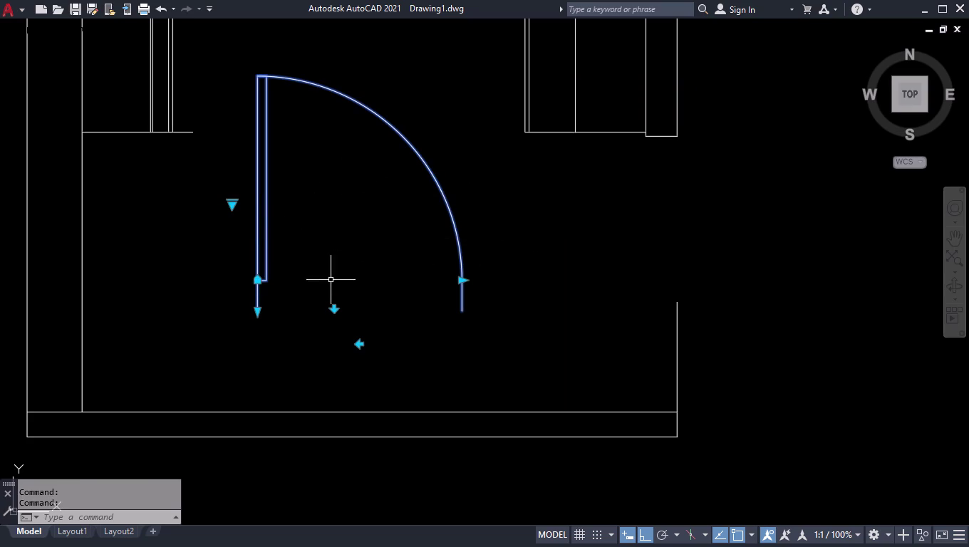
click(335, 310)
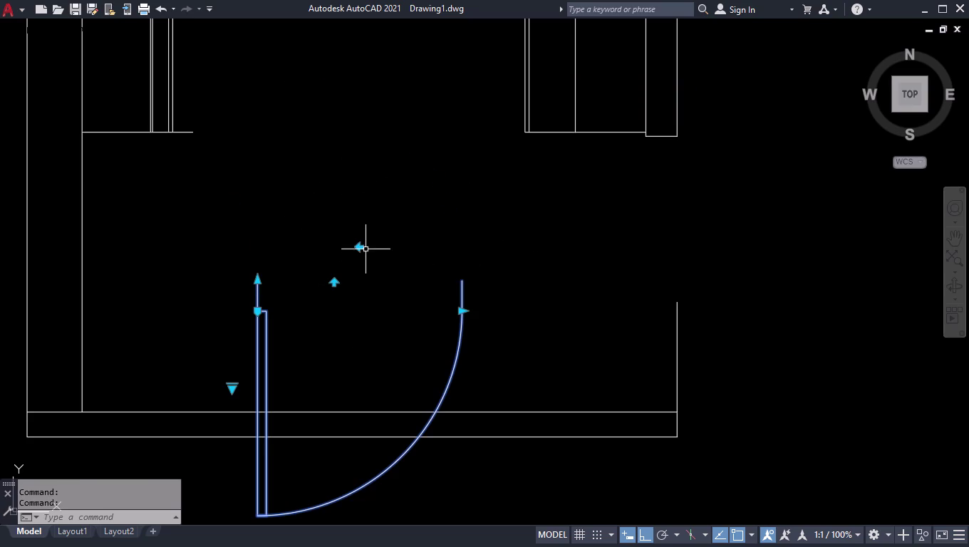
click(360, 244)
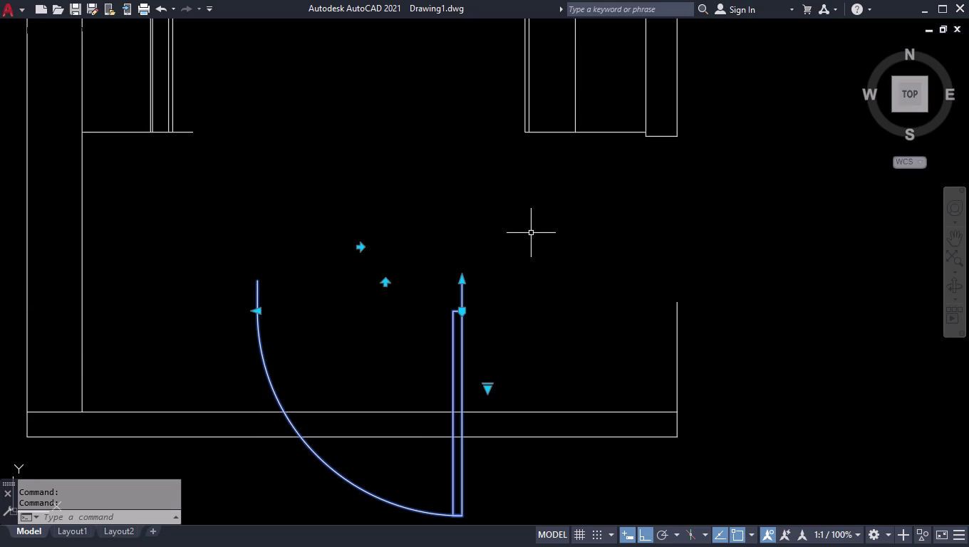
text(RO)
key(Return)
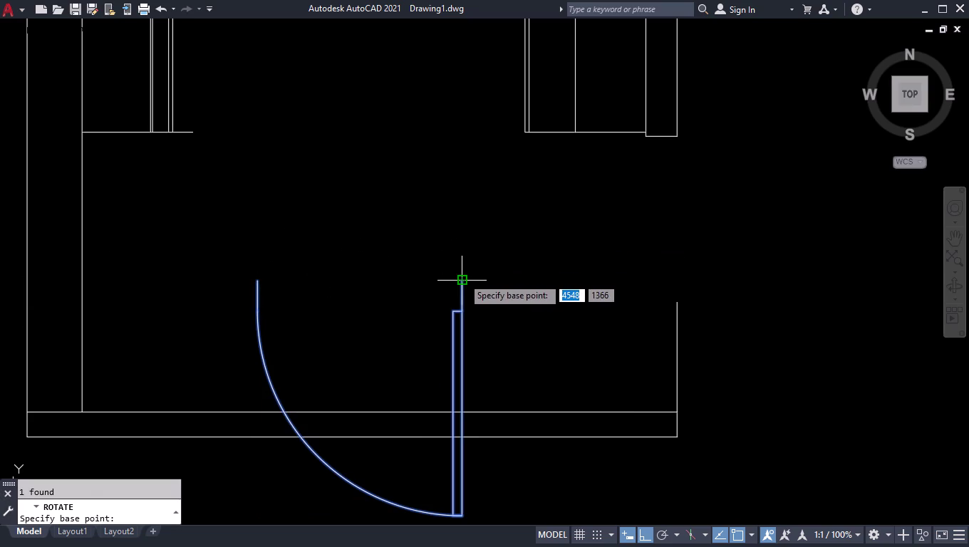
Rotate the door a quarter turn about its top end to lie across the opening.
click(462, 276)
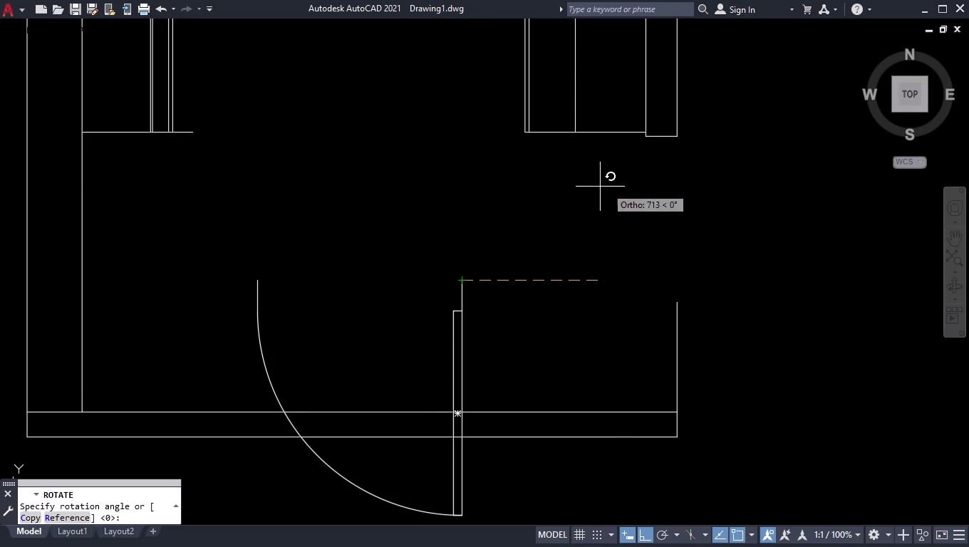
click(494, 148)
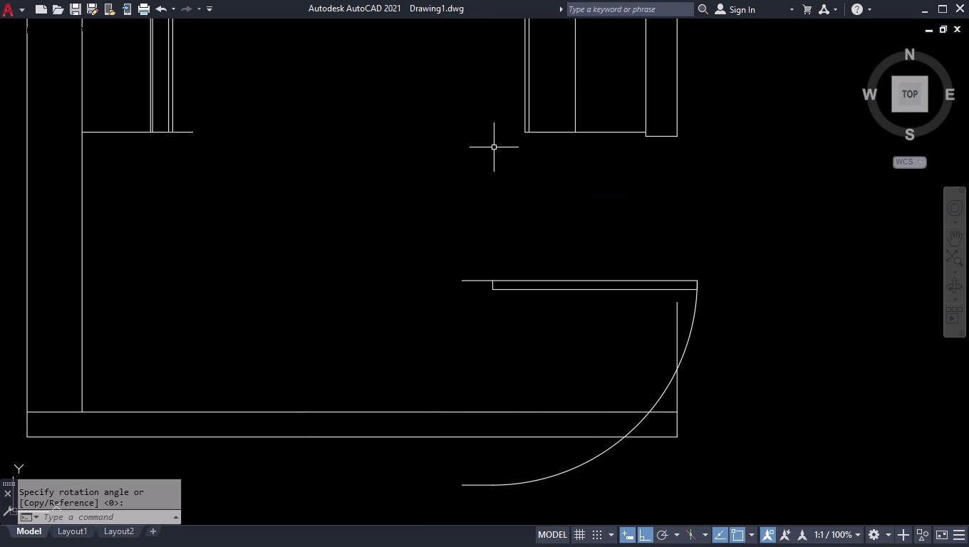
text(MI)
key(Return)
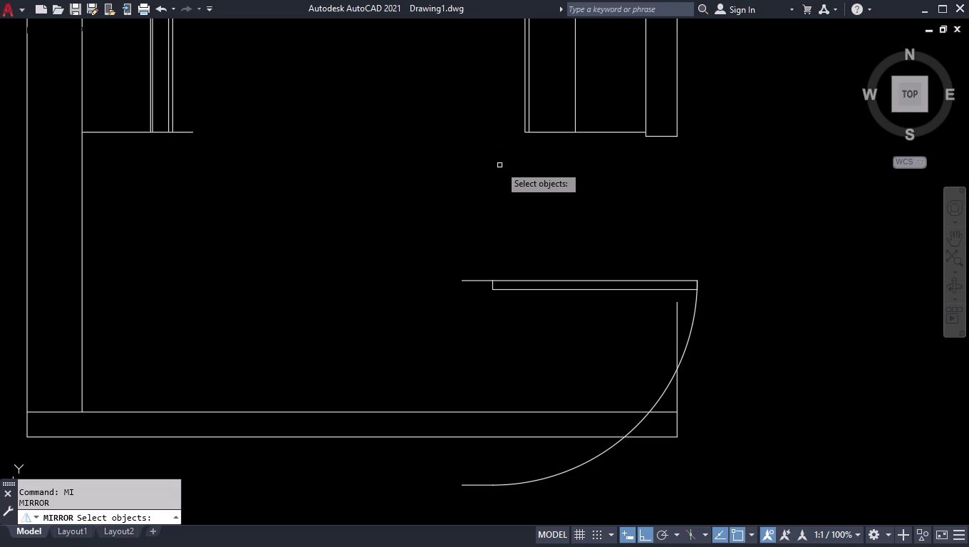
Mirror the door about its leaf, erasing the original, so it swings into the kitchen.
click(548, 277)
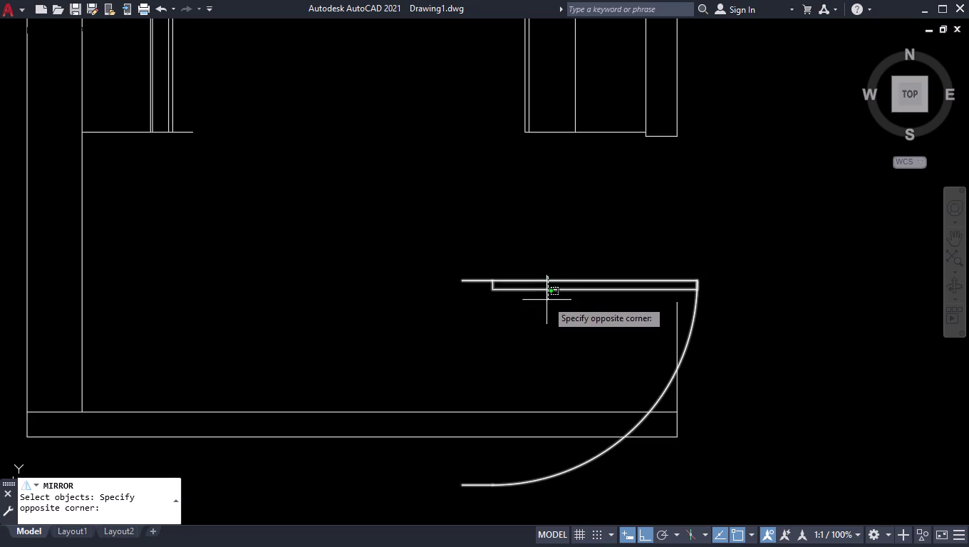
click(546, 300)
key(Return)
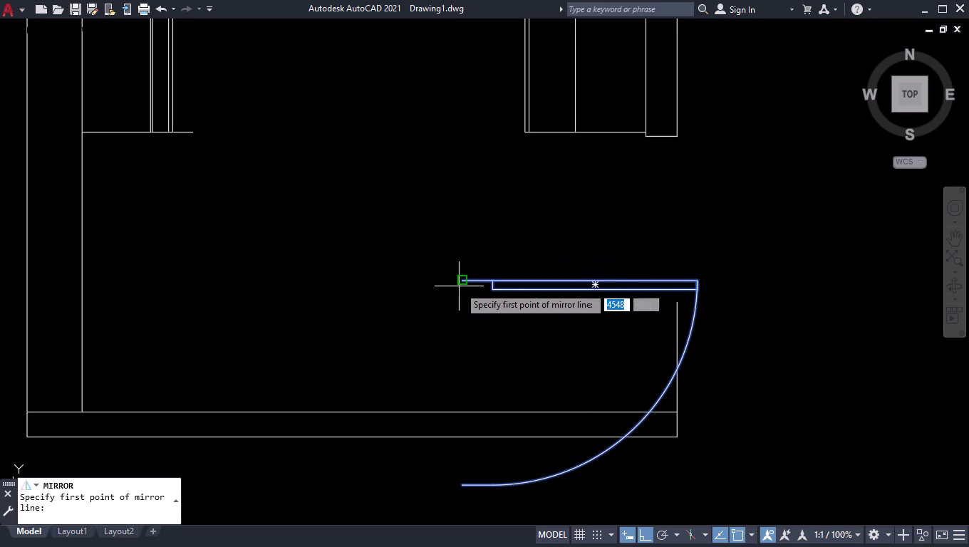
click(456, 280)
click(757, 260)
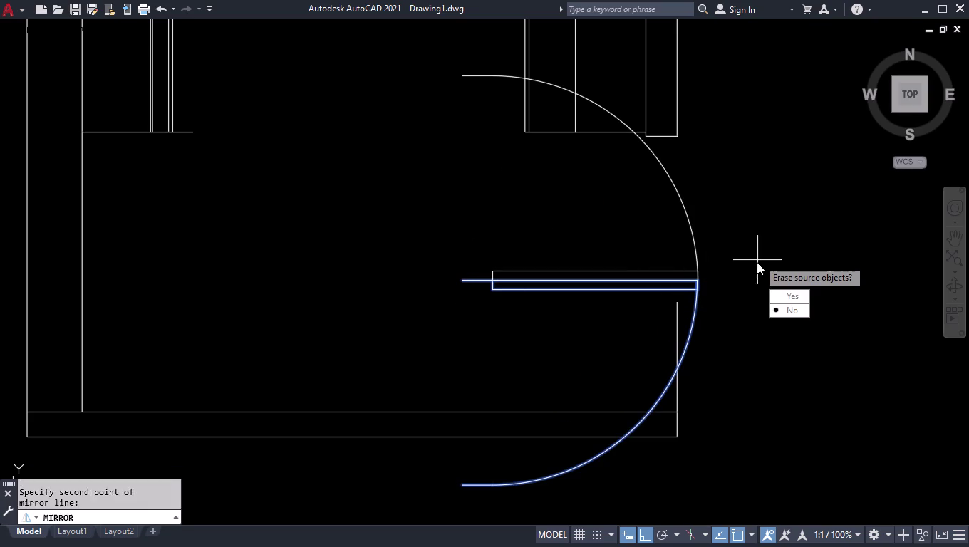
click(772, 293)
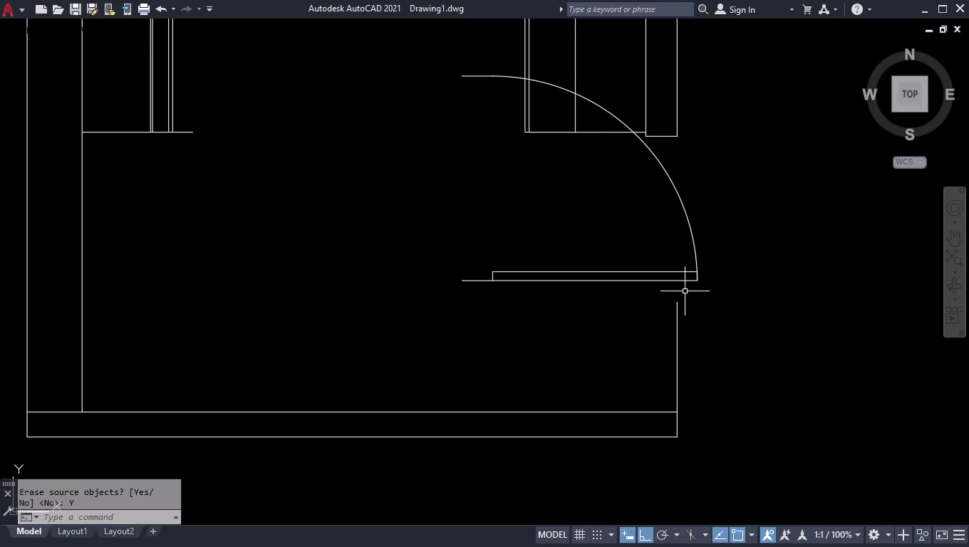
Measure the 825 door opening with a linear dimension, then delete the dimension.
text(DLI)
key(Return)
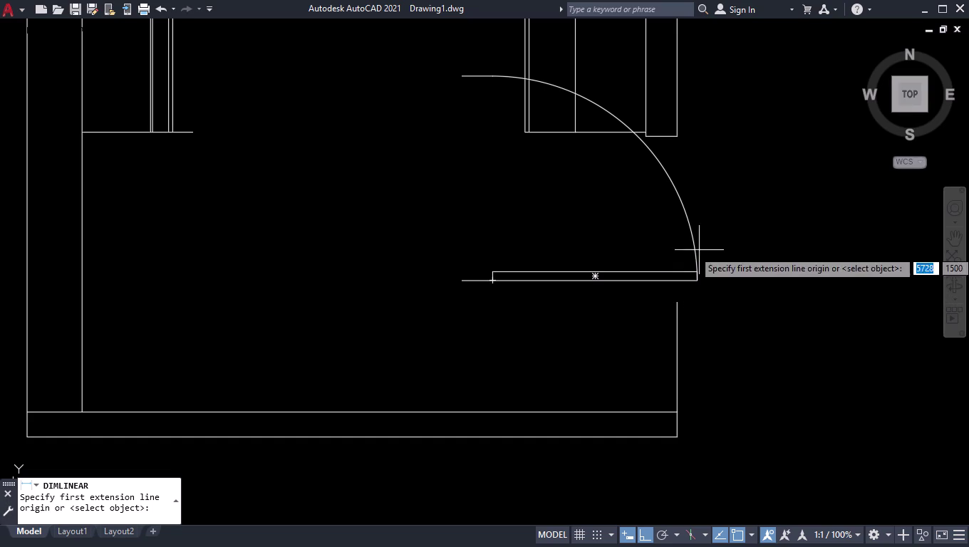
click(677, 132)
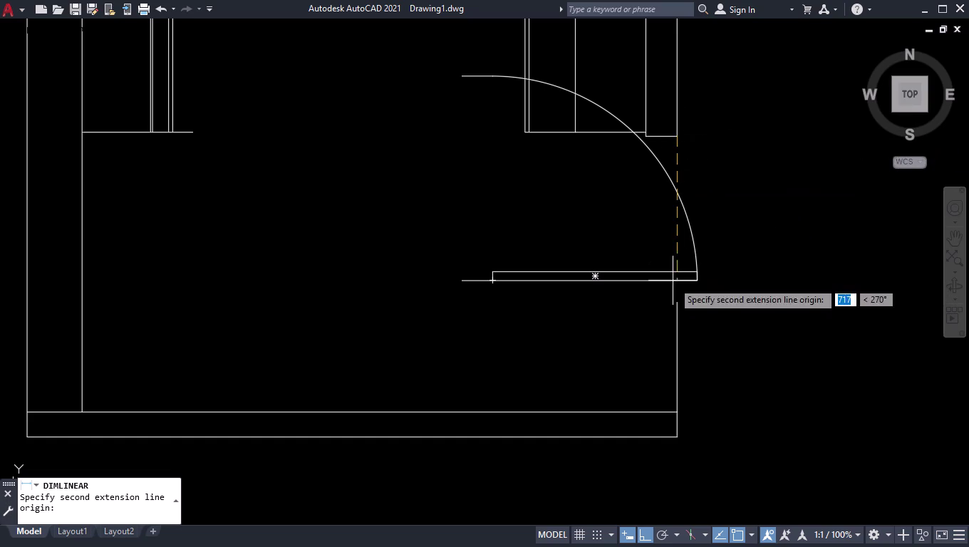
click(679, 303)
click(716, 304)
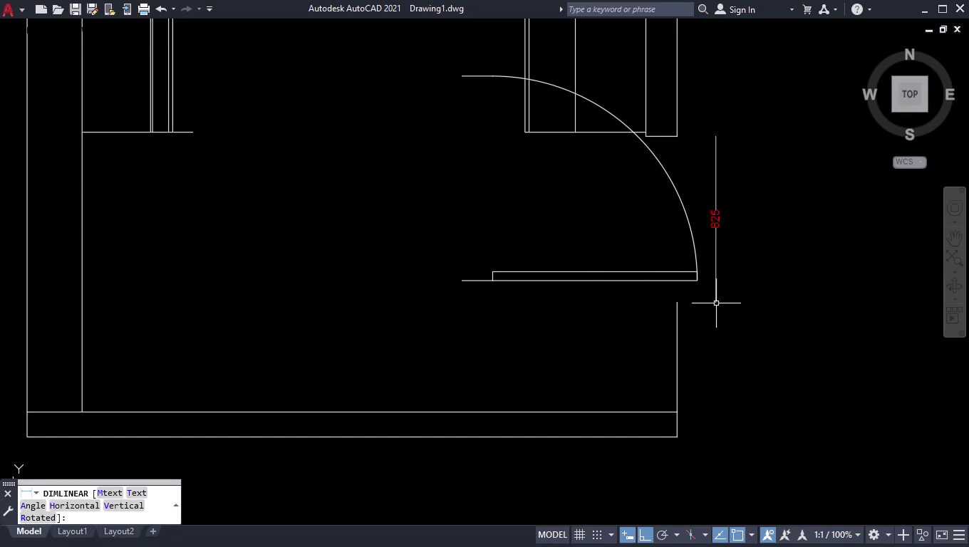
scroll(up, 3)
click(717, 159)
click(610, 232)
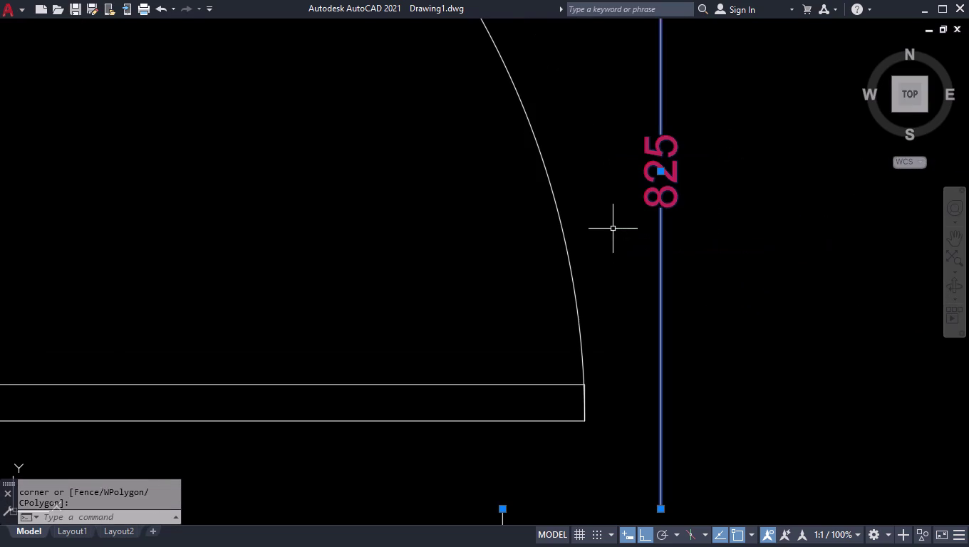
key(Delete)
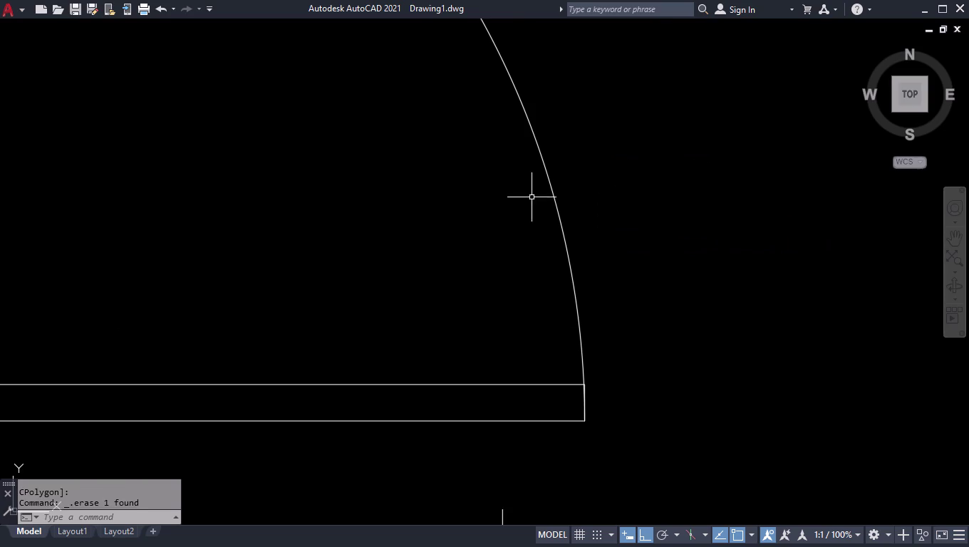
scroll(down, 3)
scroll(down, 3)
scroll(up, 3)
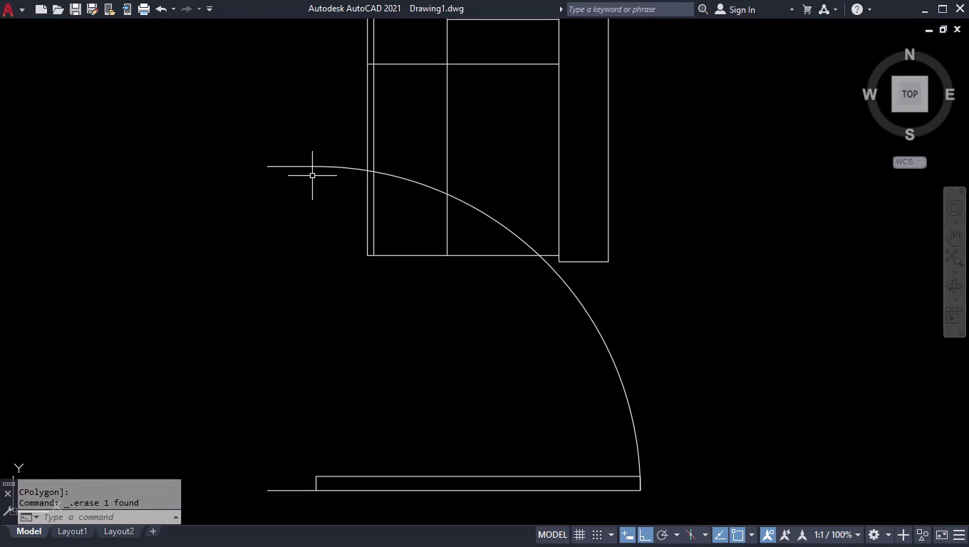
Shrink the door block to a smaller width with its width grip.
click(316, 166)
click(314, 164)
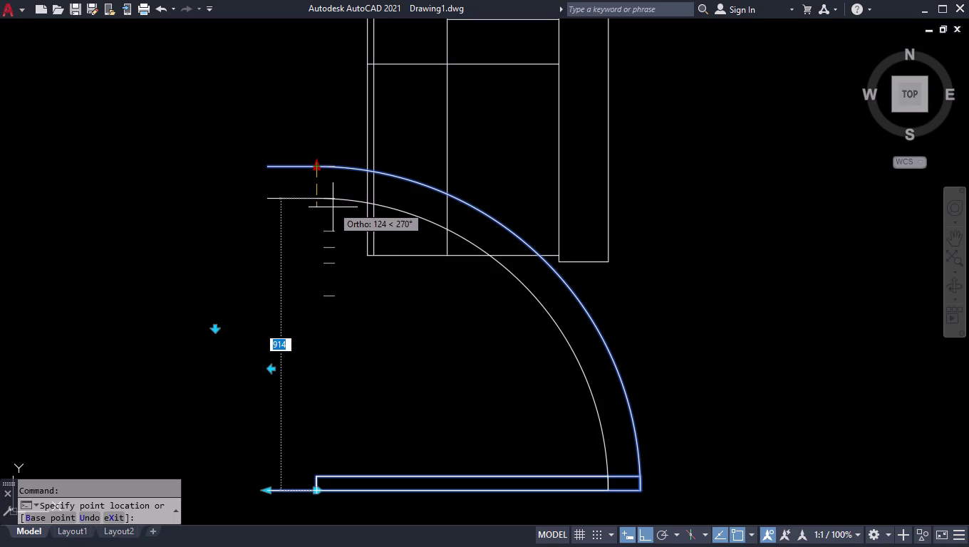
click(331, 244)
scroll(down, 3)
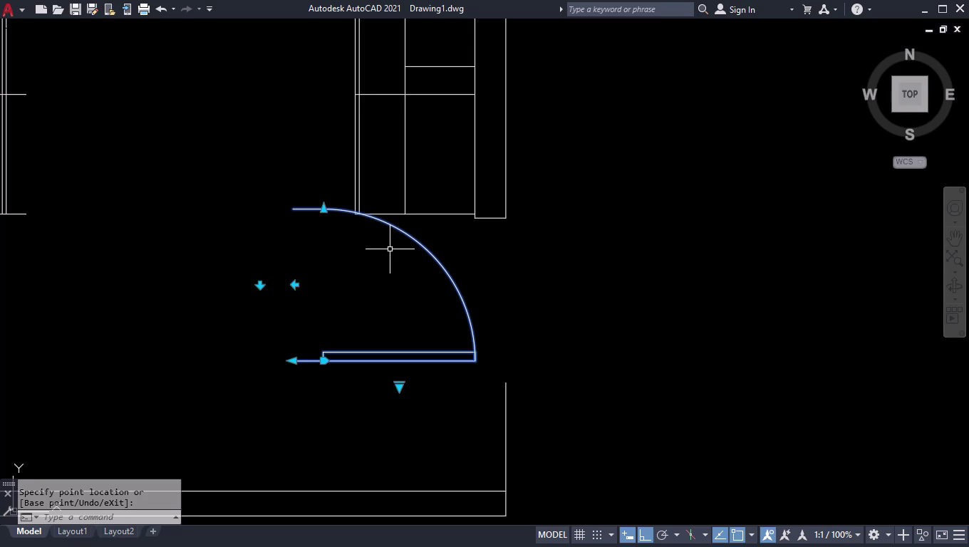
Dimension the 825 right-wall door opening between the wall ends.
text(DLI)
key(Return)
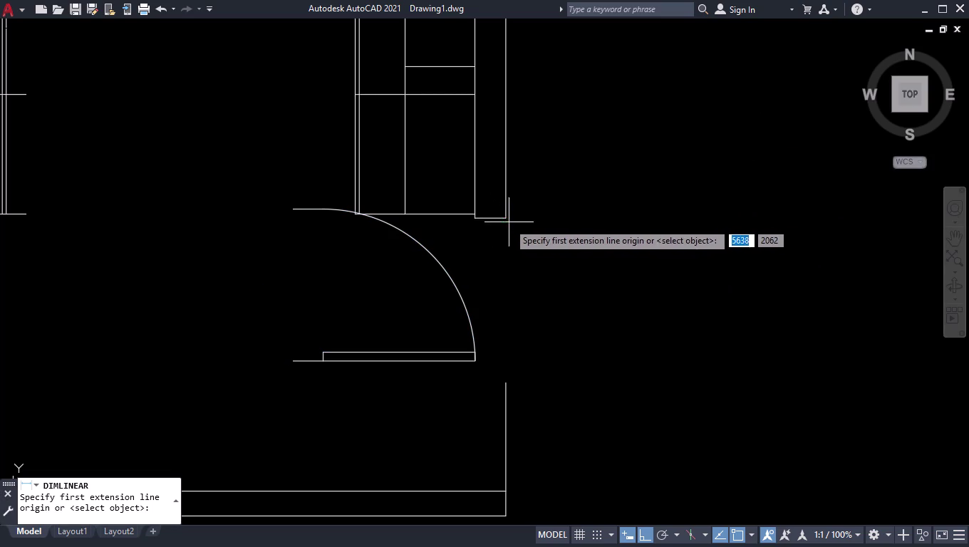
click(505, 221)
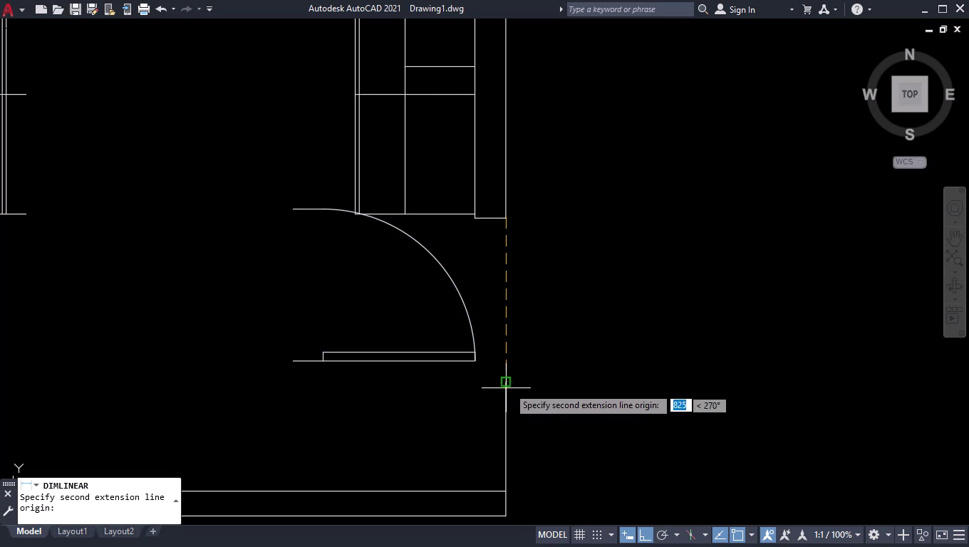
click(509, 386)
click(598, 384)
scroll(up, 3)
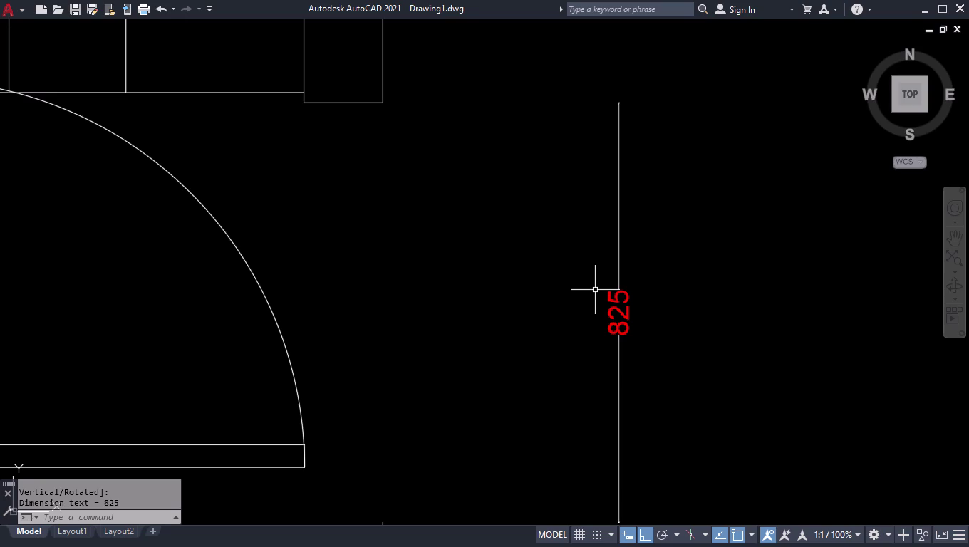
scroll(down, 3)
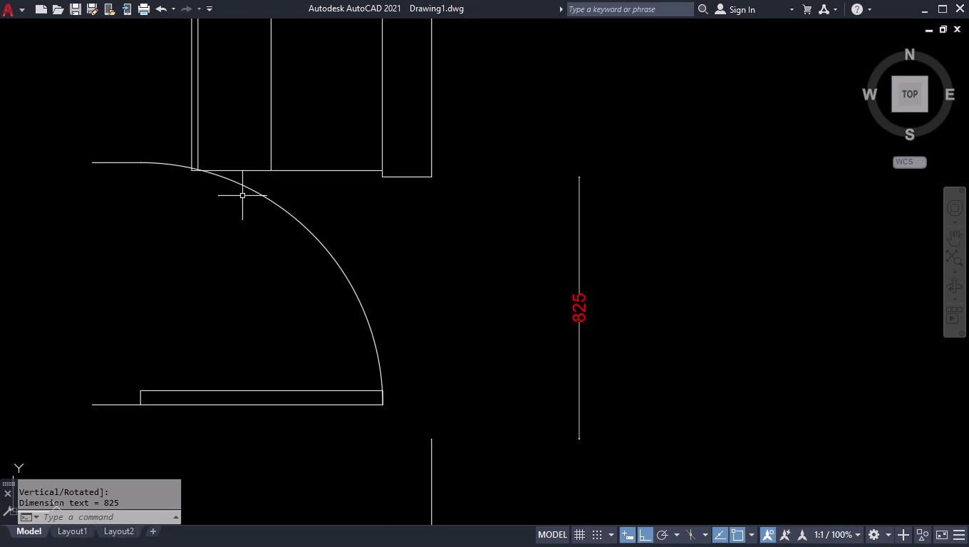
Grip-stretch the door swing's lower-line endpoint to line up with the upper line.
click(139, 162)
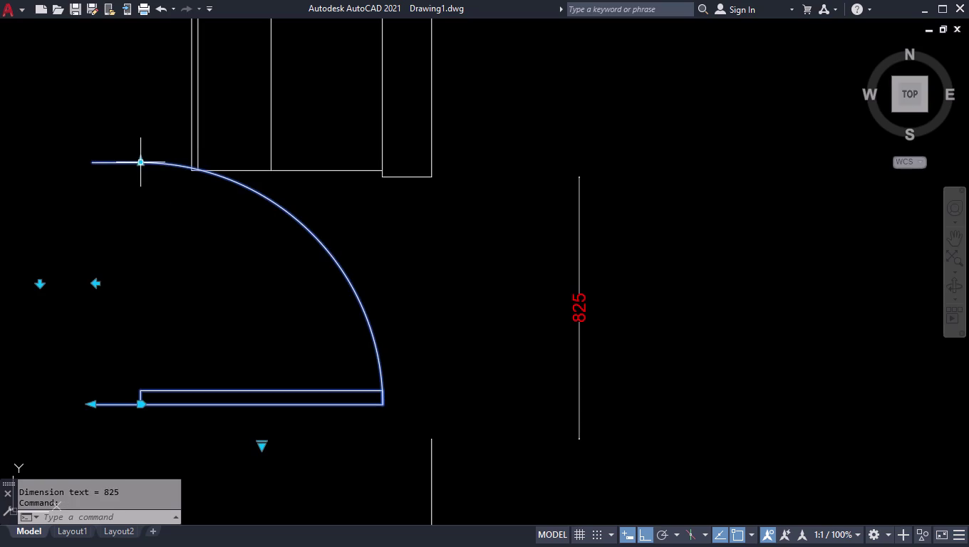
click(139, 163)
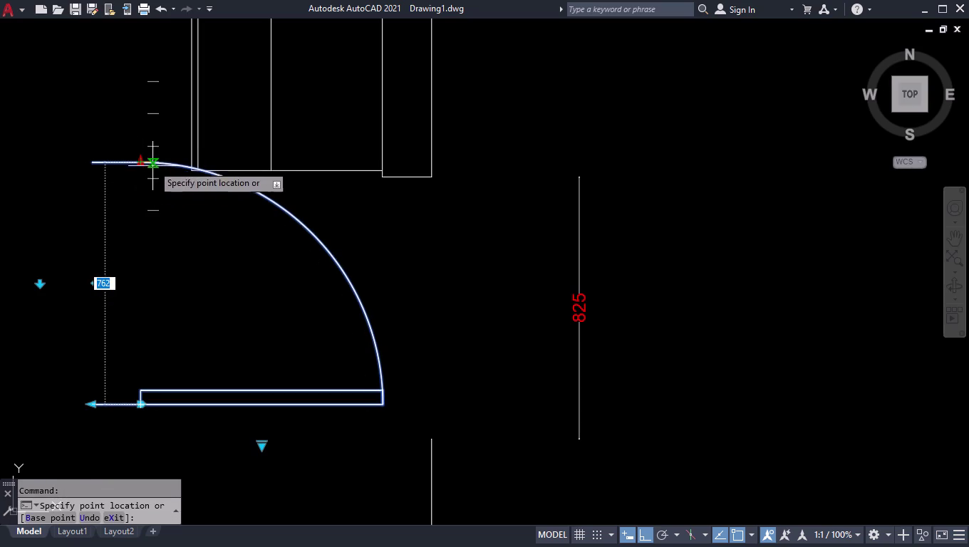
click(153, 164)
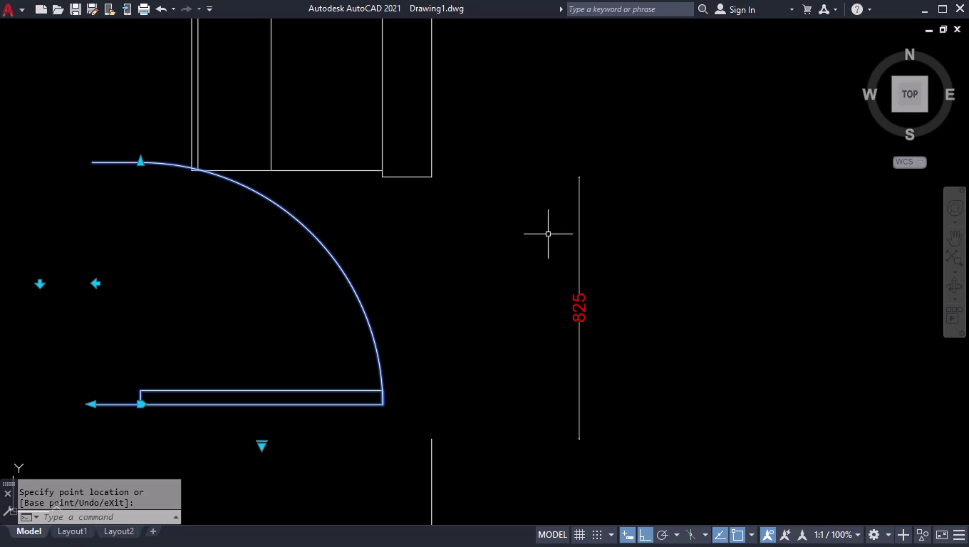
click(465, 213)
click(269, 317)
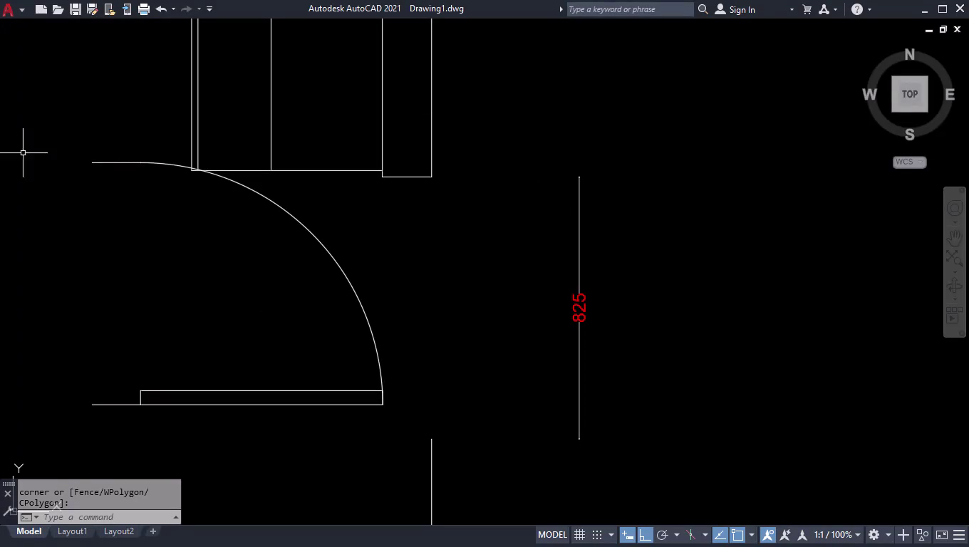
Extend the wall lines to the cabinet's bottom edge as the boundary.
text(EX)
key(Return)
scroll(up, 3)
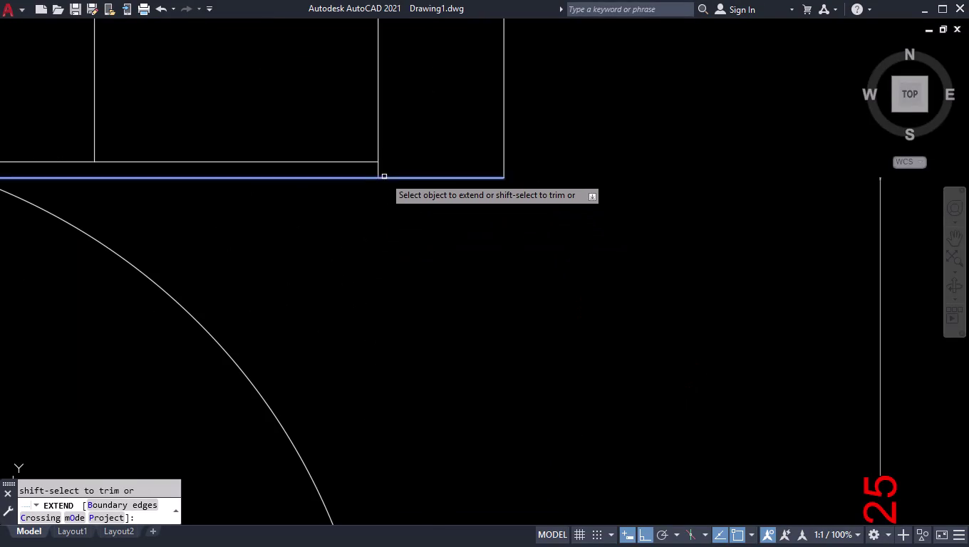
click(377, 168)
scroll(down, 3)
scroll(down, 3)
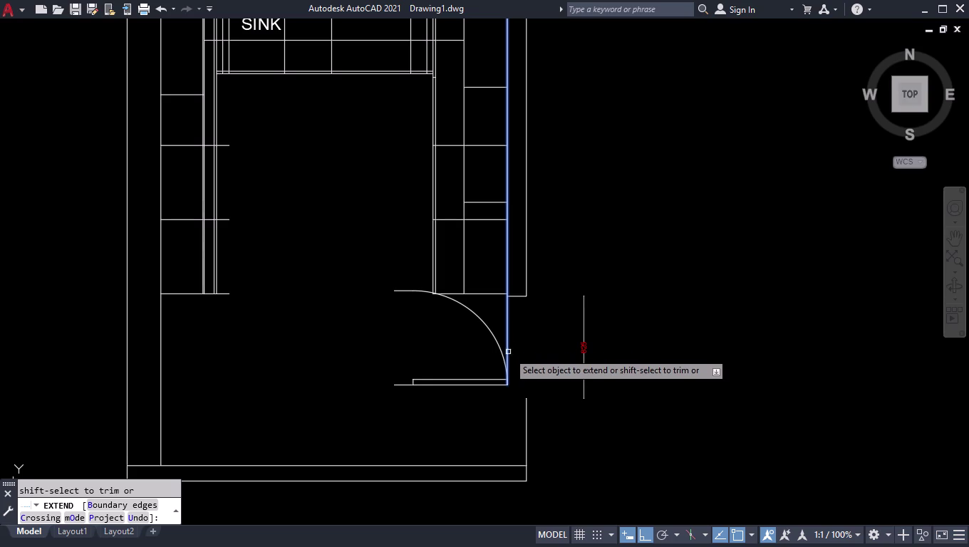
scroll(up, 3)
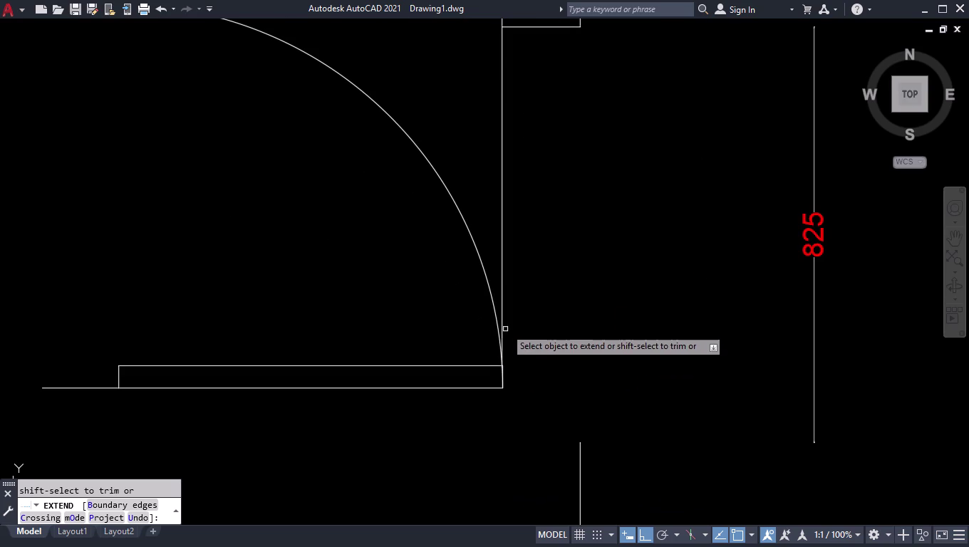
key(space)
Move the door swing to the left using its base point.
scroll(down, 3)
scroll(down, 3)
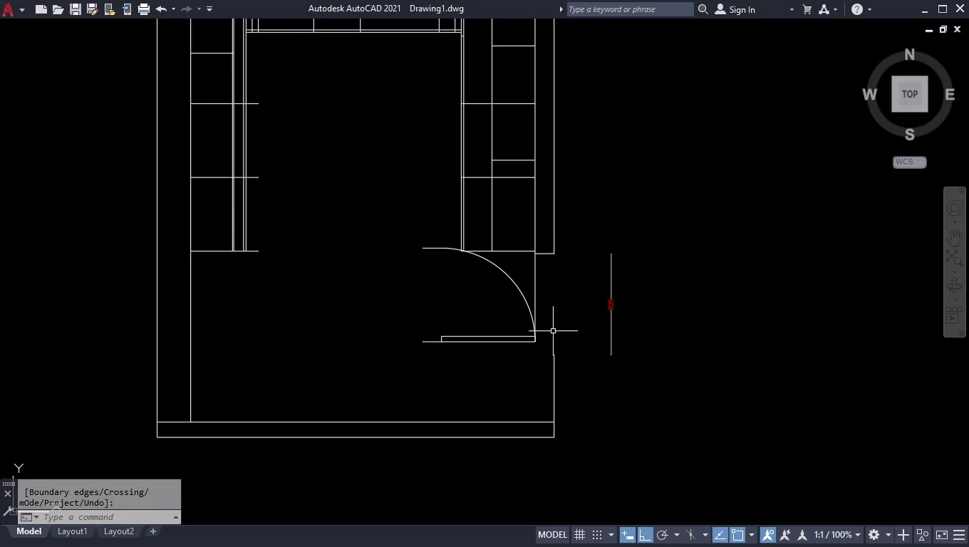
scroll(up, 3)
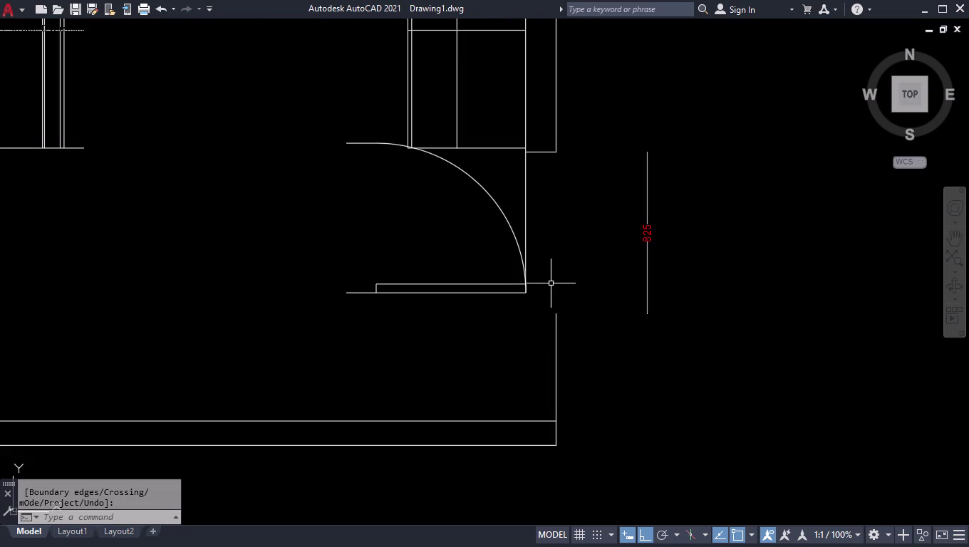
key(l)
key(Return)
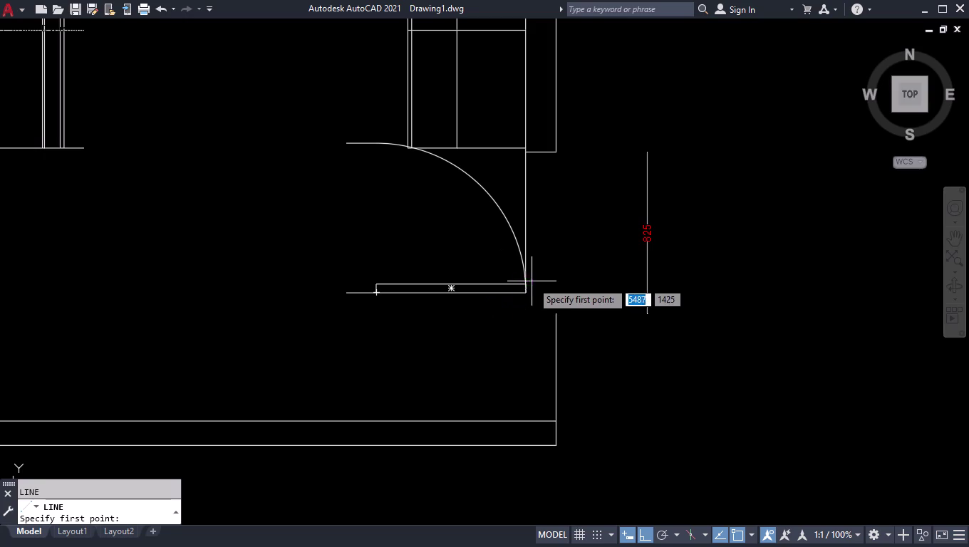
key(space)
key(space)
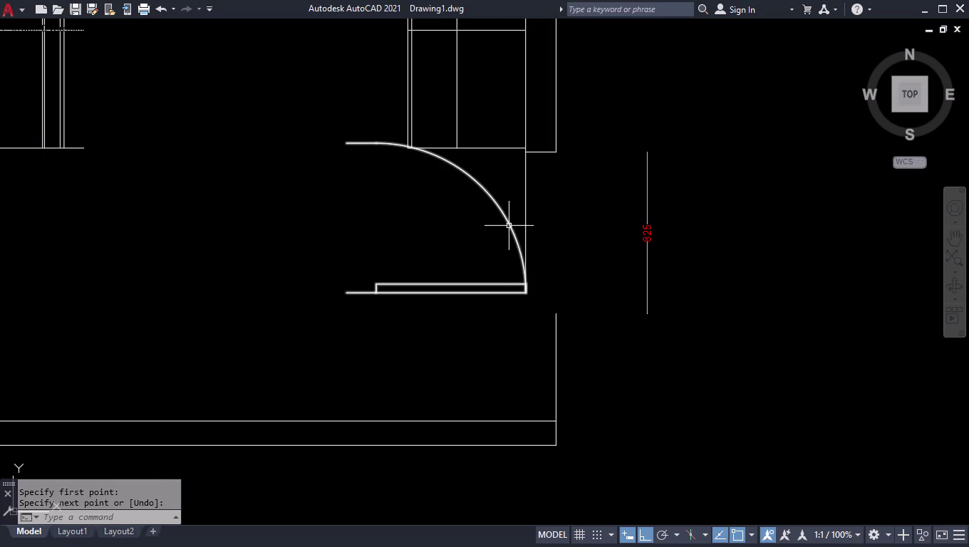
click(508, 224)
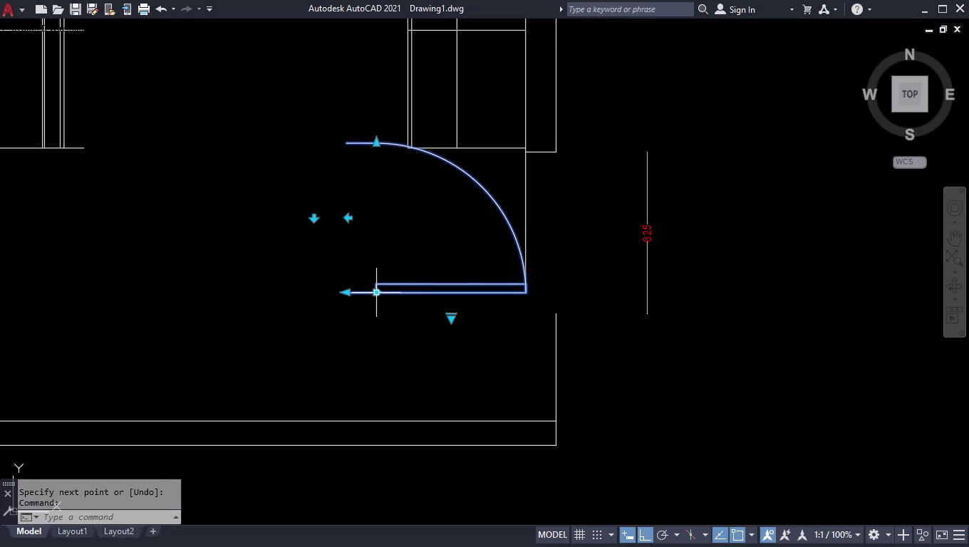
click(374, 294)
click(173, 302)
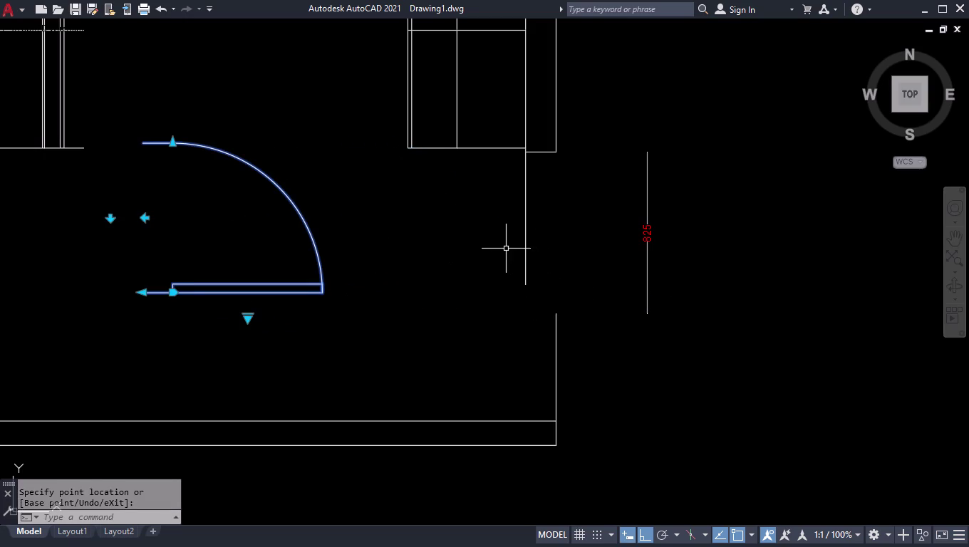
Extend the inner vertical wall line down to meet the bottom wall.
text(EX)
key(Return)
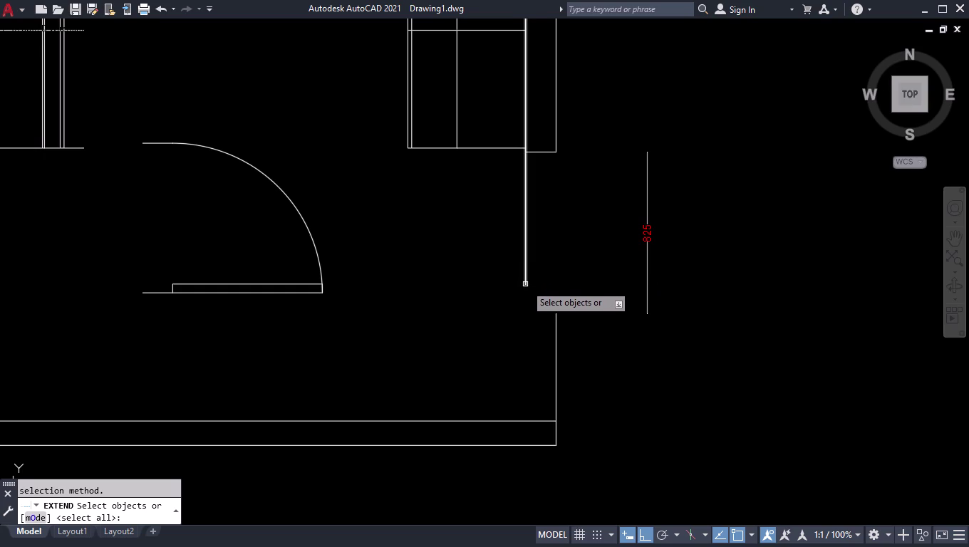
key(space)
key(space)
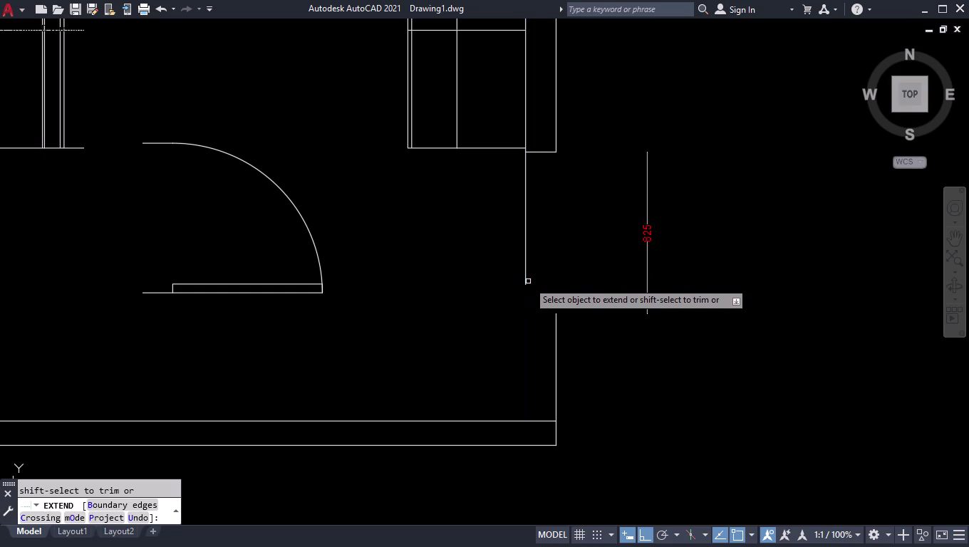
click(524, 281)
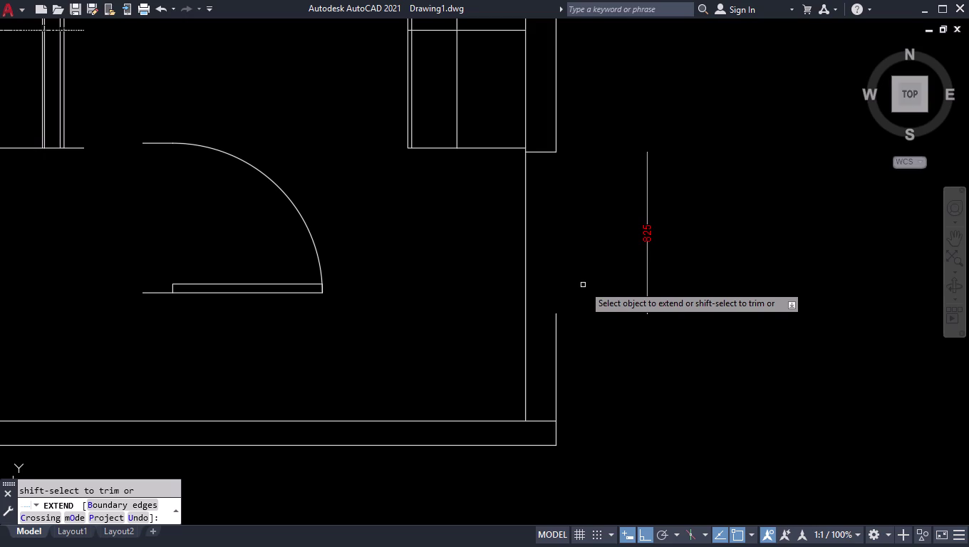
key(space)
key(l)
key(Return)
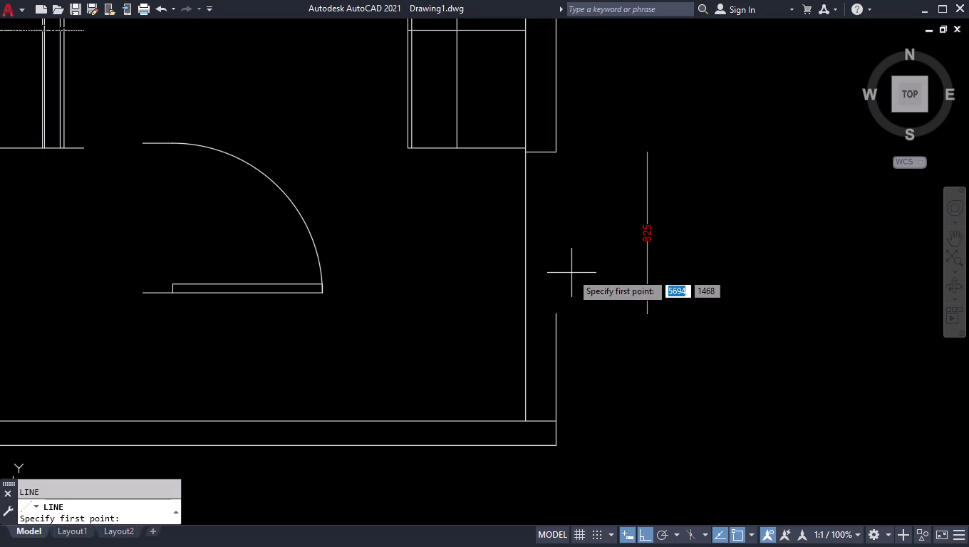
Draw a line capping the outer wall end across to the inner wall line.
click(558, 316)
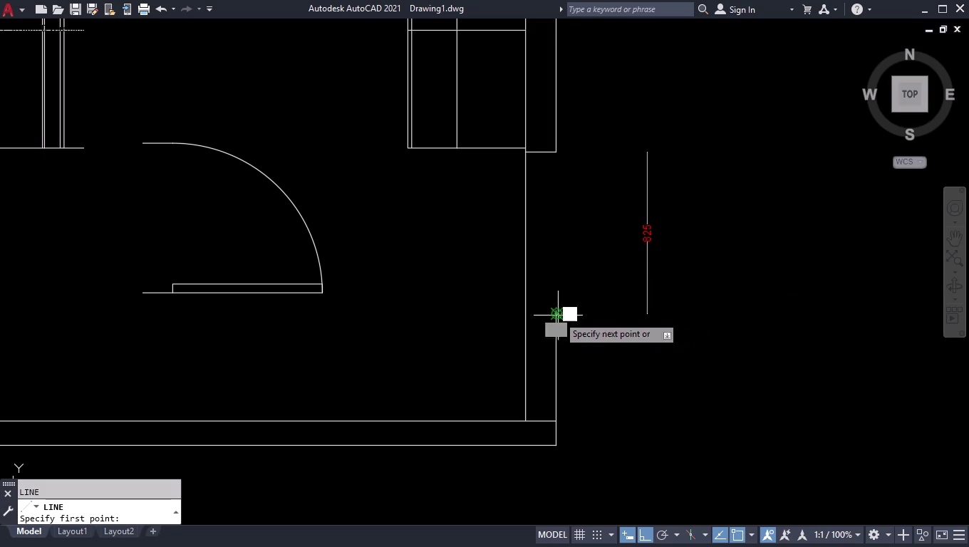
click(526, 318)
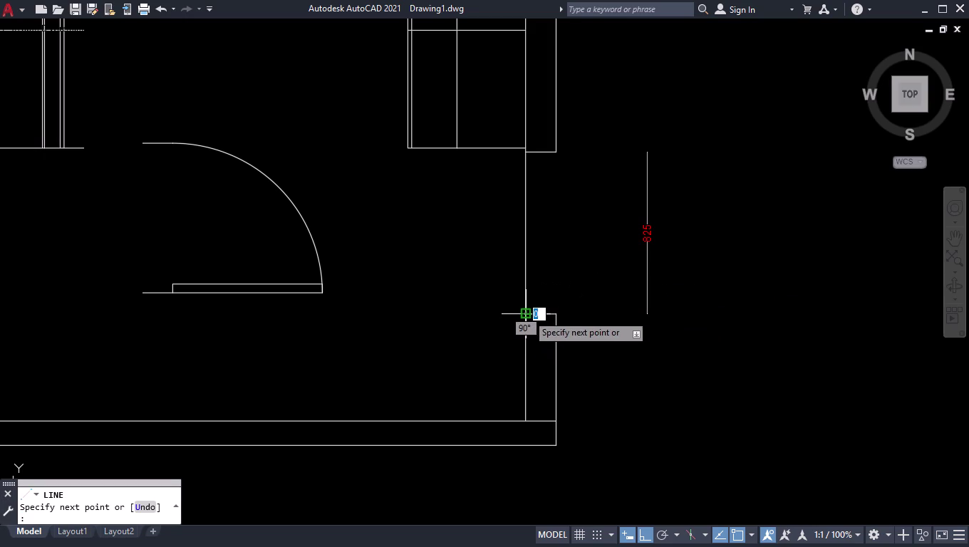
key(space)
Trim the inner wall line back across the door opening.
text(TR)
key(Return)
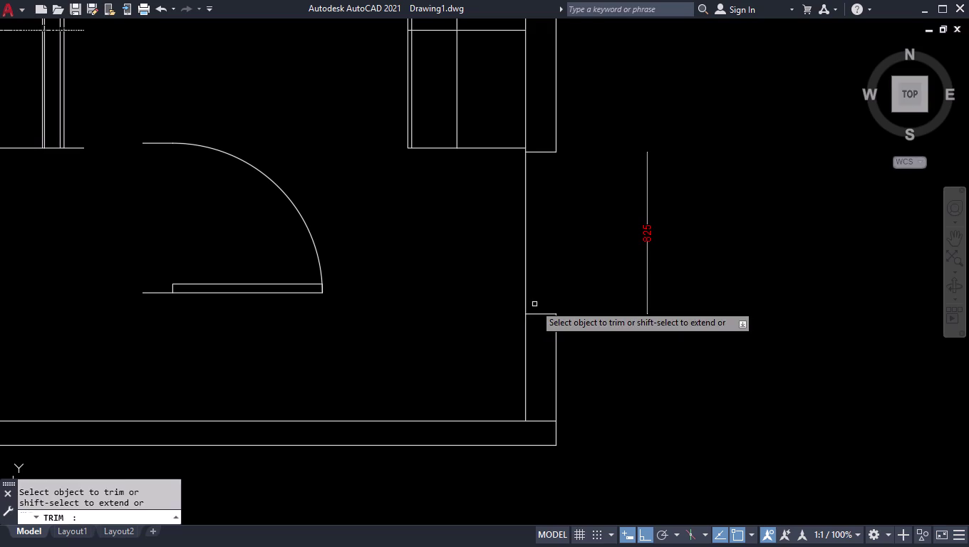
click(580, 251)
click(393, 296)
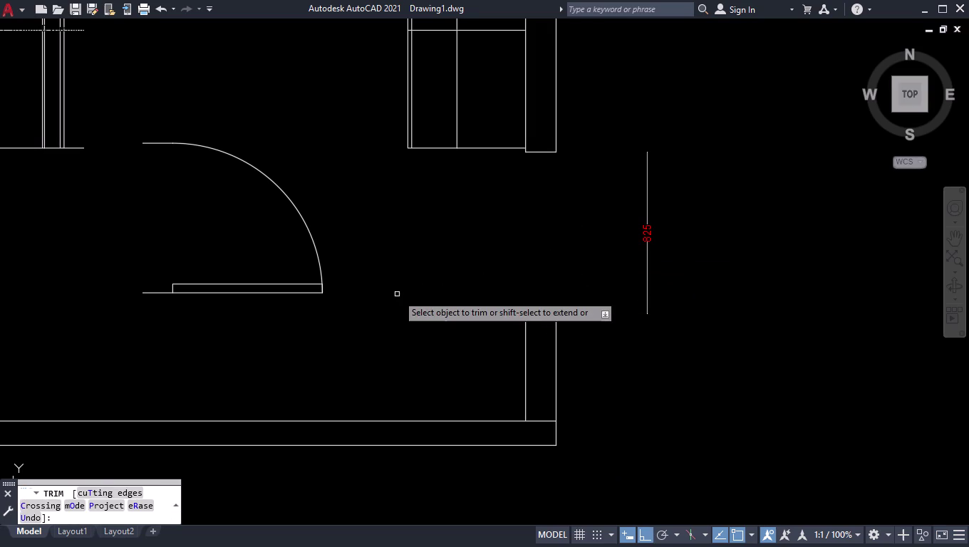
key(Return)
scroll(up, 3)
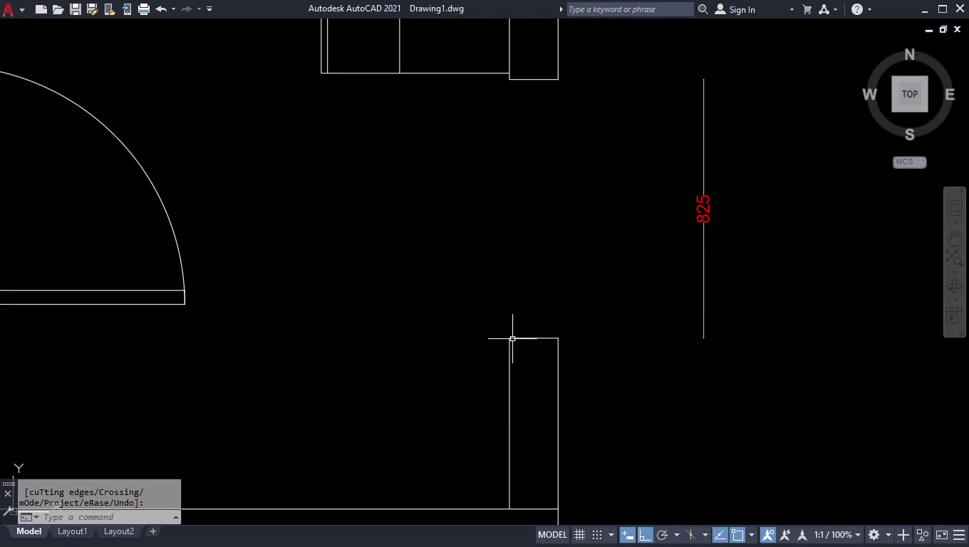
scroll(down, 3)
scroll(up, 3)
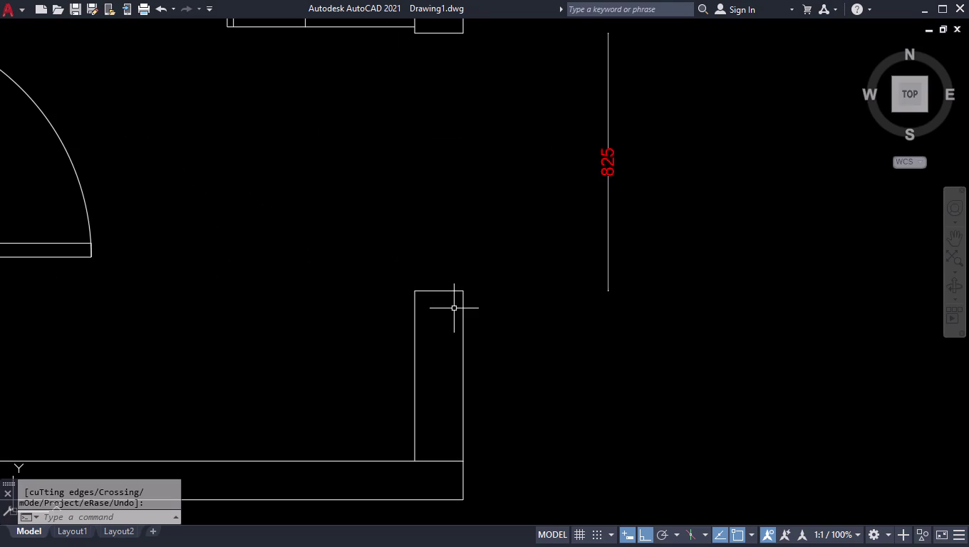
Draw a 30-unit line segment up from the wall end corner.
key(l)
key(Return)
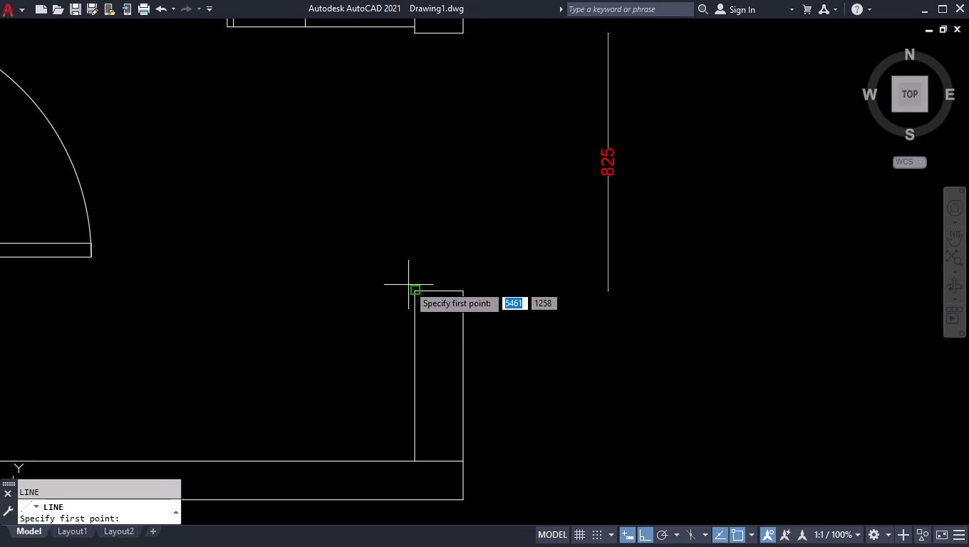
click(414, 290)
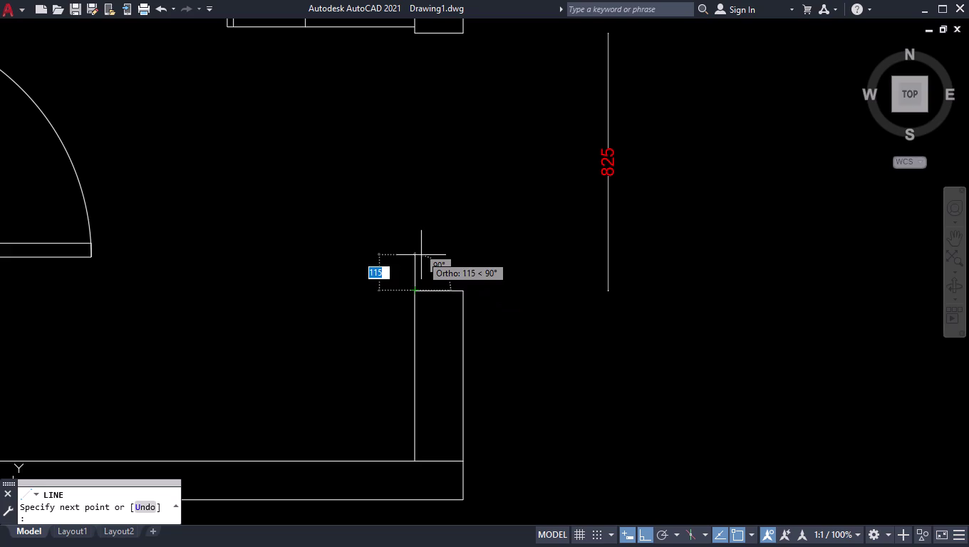
key(3)
key(0)
key(Return)
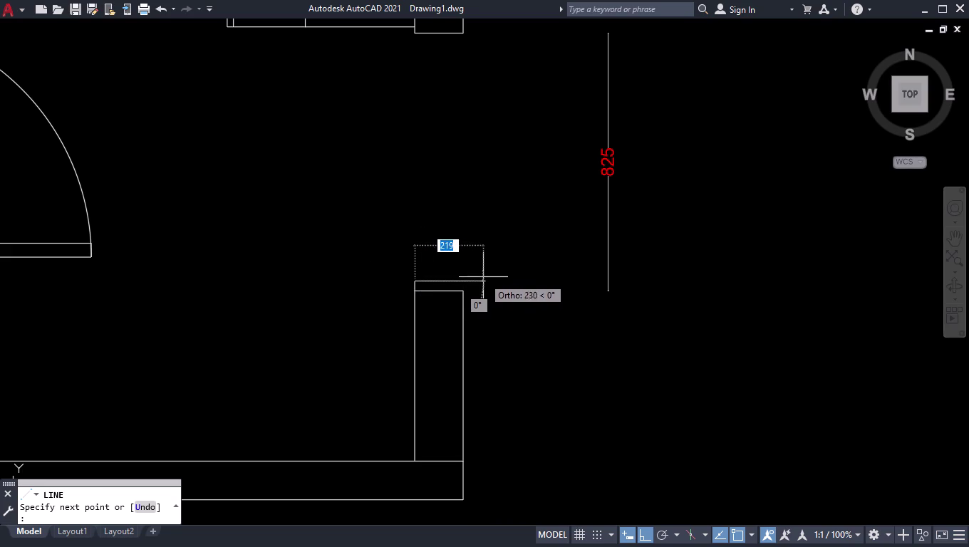
key(space)
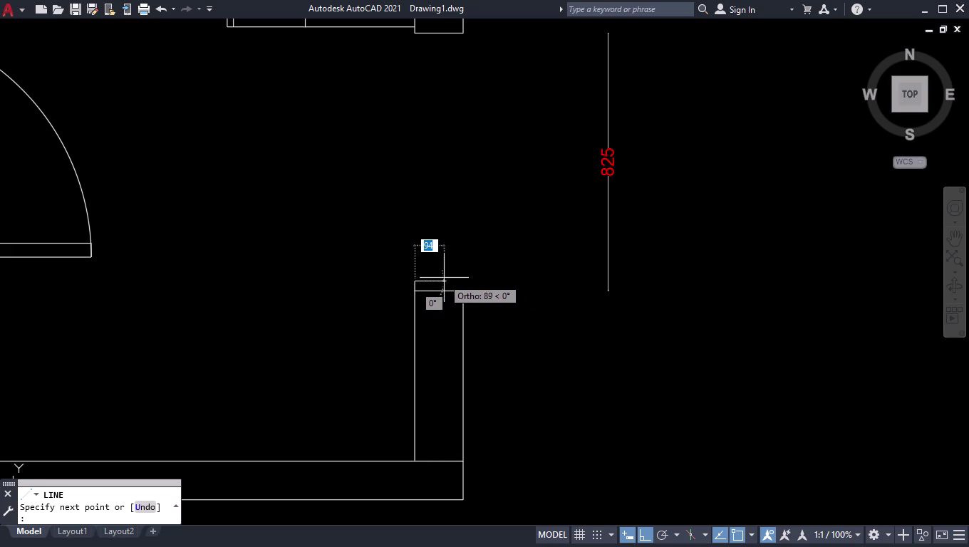
scroll(down, 3)
click(188, 221)
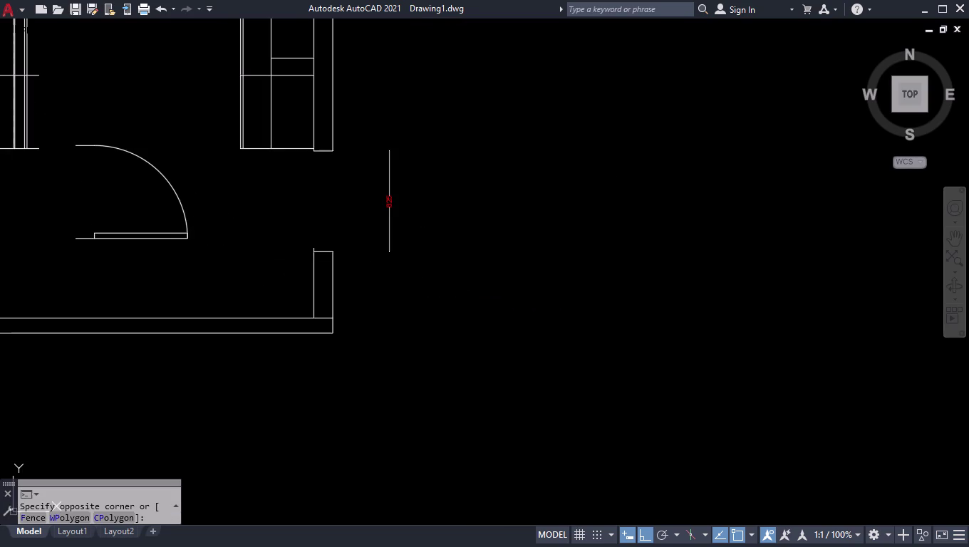
Move the door swing by its base corner into the wall opening.
click(144, 234)
text(MOV)
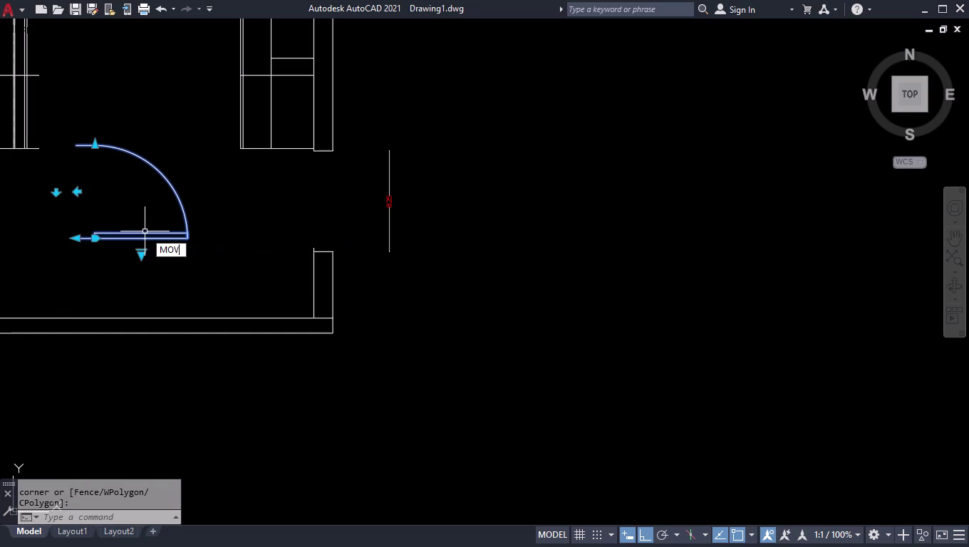
key(Return)
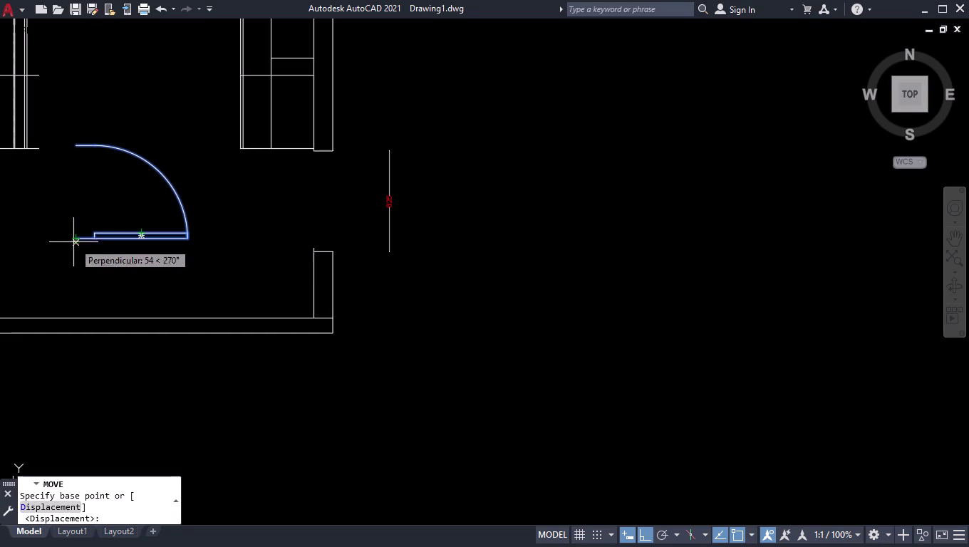
click(73, 242)
scroll(up, 3)
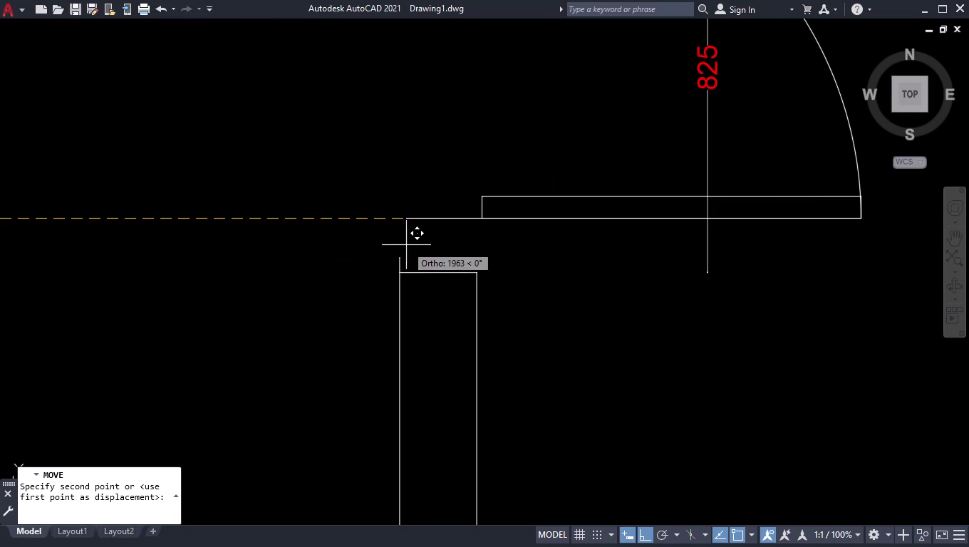
click(396, 258)
scroll(down, 3)
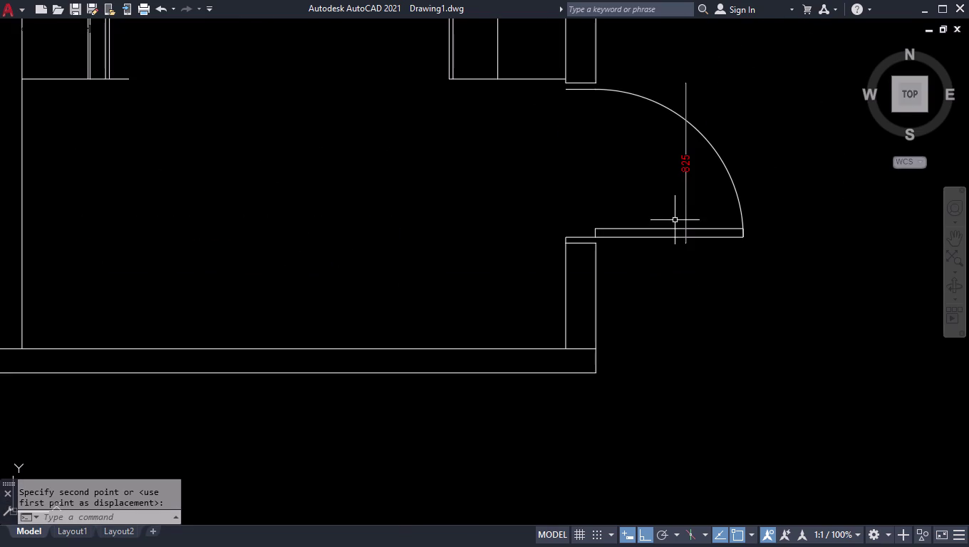
scroll(up, 3)
scroll(up, 3)
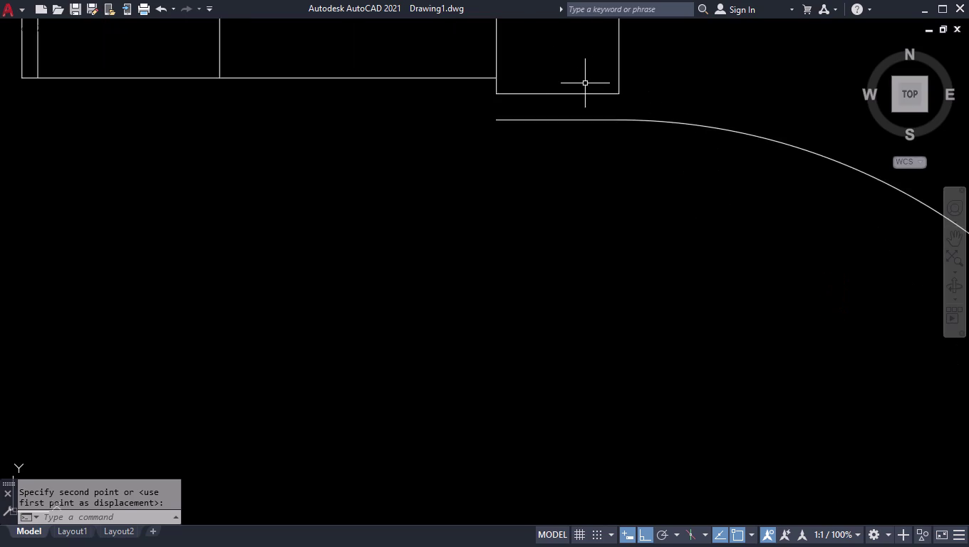
scroll(up, 3)
Draw a short vertical line from the wall corner to the door line's endpoint.
key(l)
key(Return)
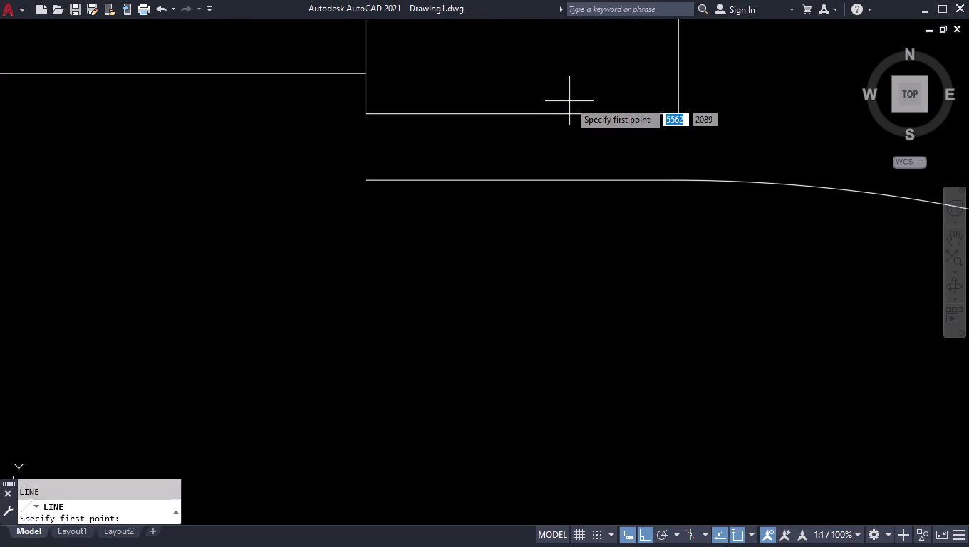
click(365, 110)
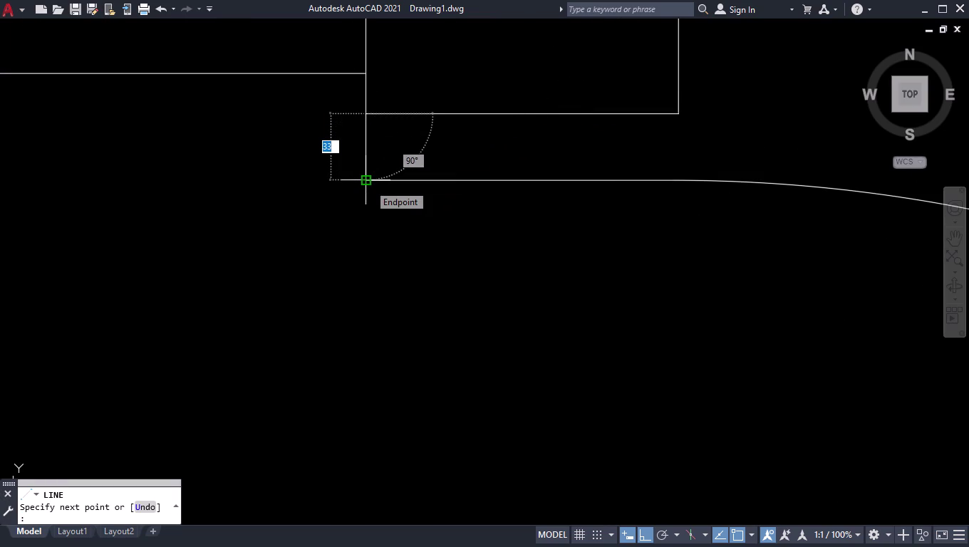
click(368, 184)
key(space)
scroll(down, 3)
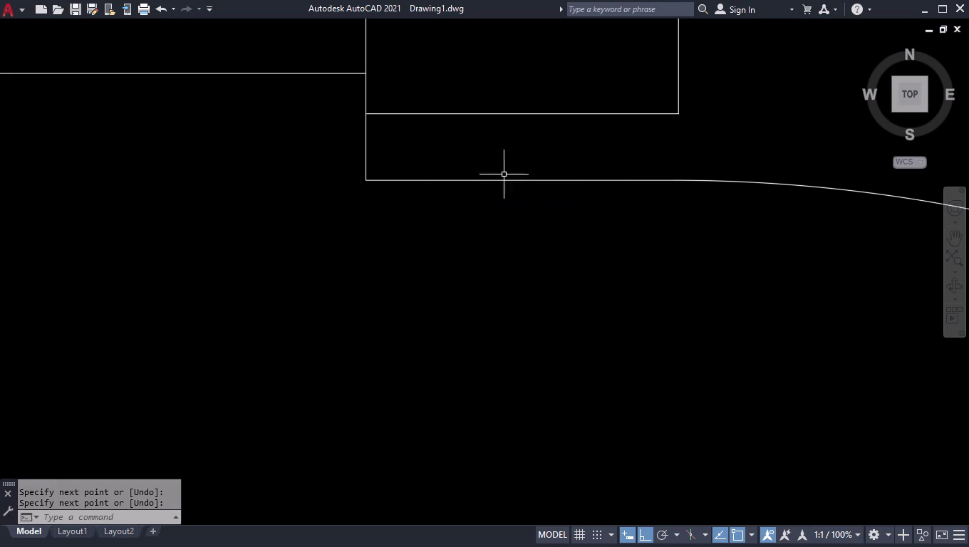
scroll(down, 3)
scroll(down, 3)
scroll(up, 3)
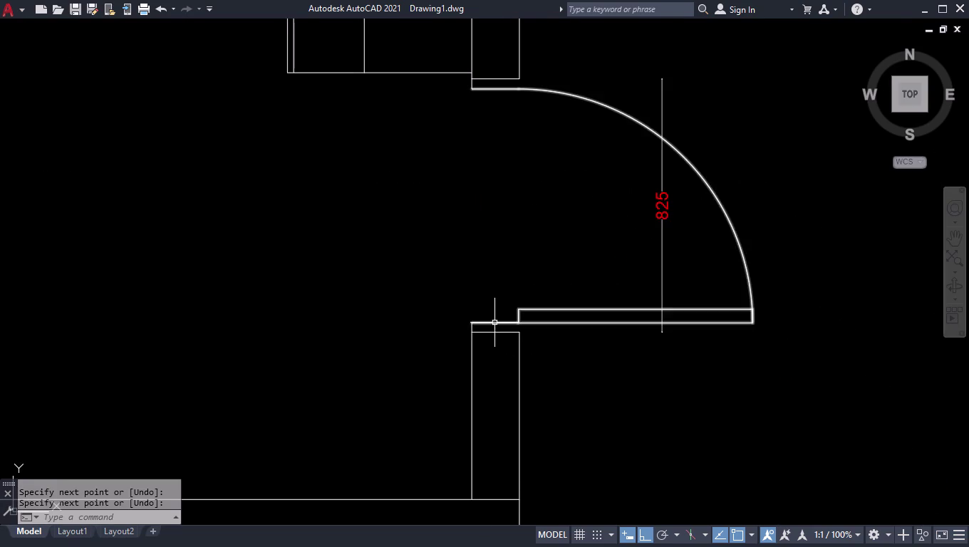
scroll(up, 3)
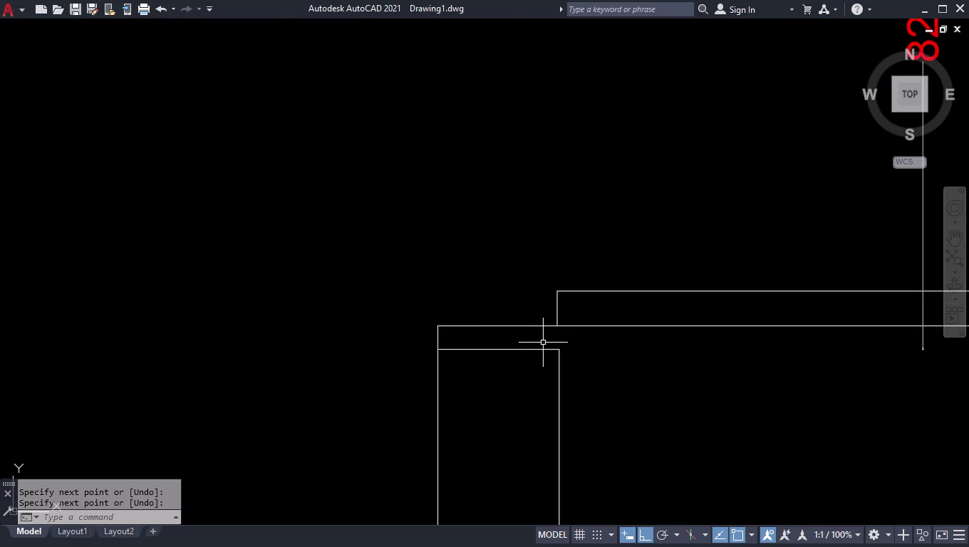
Extend one wall line up to the horizontal edge and another down to the door line.
text(EX)
key(Return)
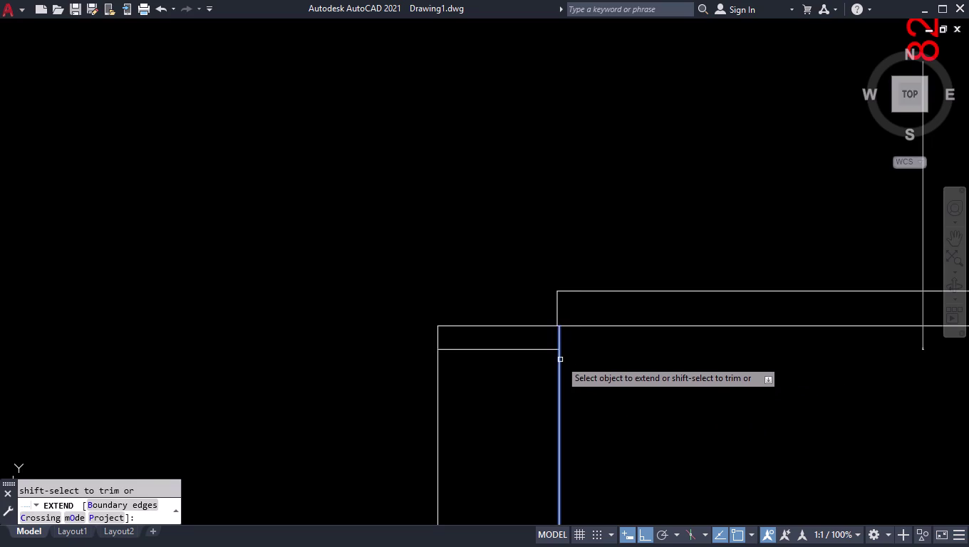
click(560, 360)
scroll(down, 3)
scroll(down, 3)
scroll(up, 3)
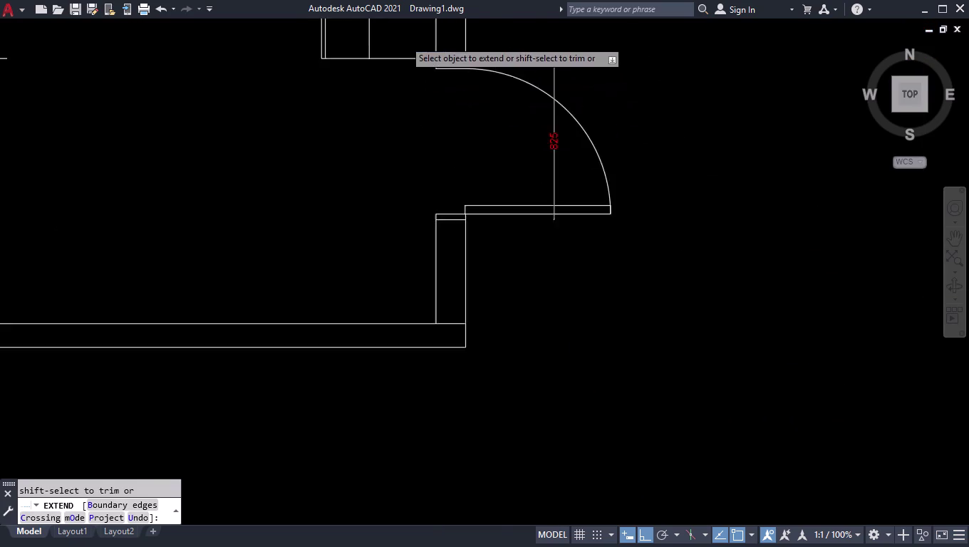
scroll(up, 3)
scroll(up, 3)
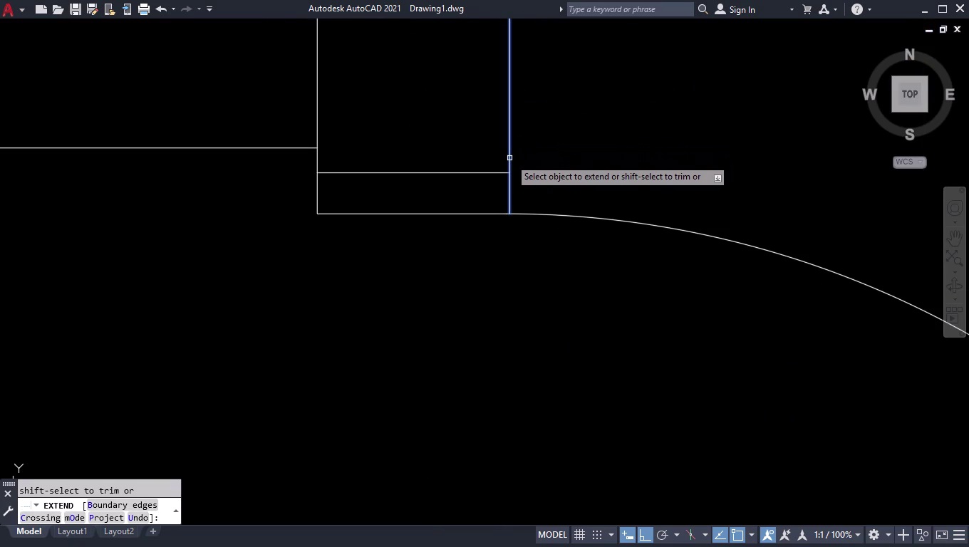
click(510, 158)
key(Return)
Delete the 825 dimension from the door swing.
scroll(down, 3)
scroll(down, 3)
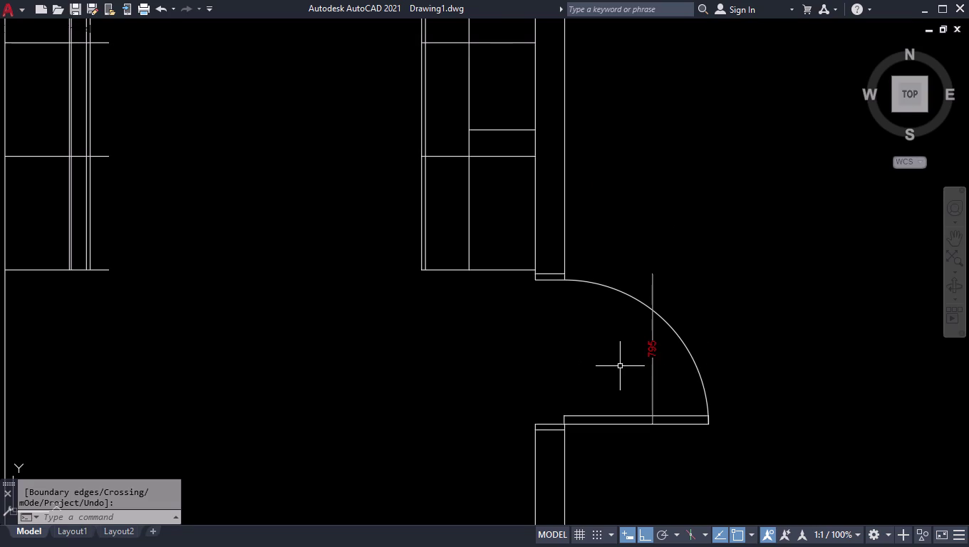
click(652, 353)
key(Delete)
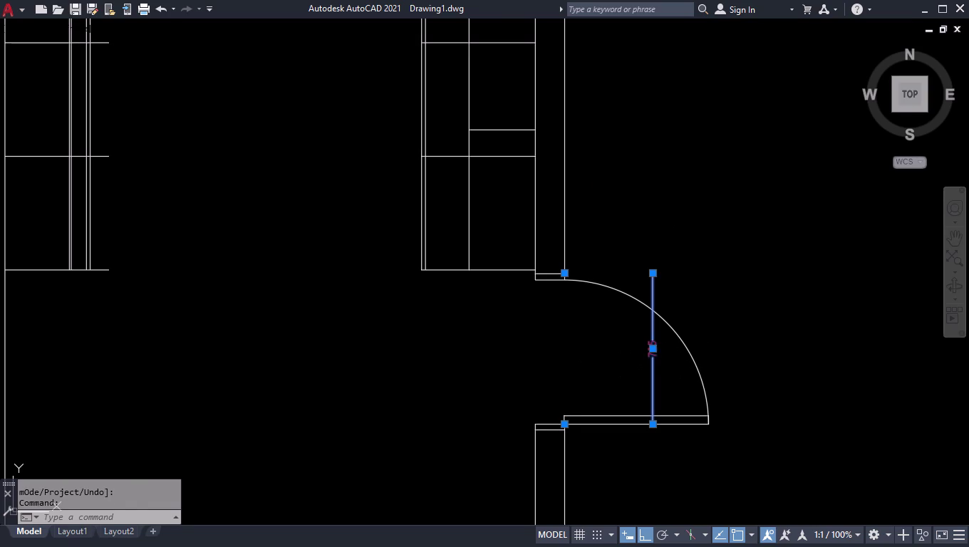
scroll(down, 3)
scroll(down, 3)
scroll(up, 3)
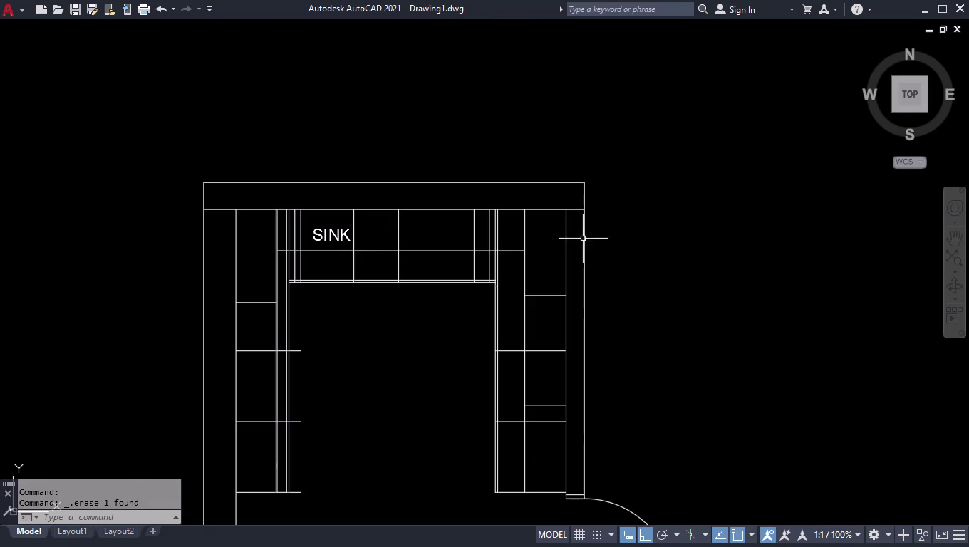
Trim two overhanging cabinet division line ends back to the left cabinet run edge.
scroll(down, 3)
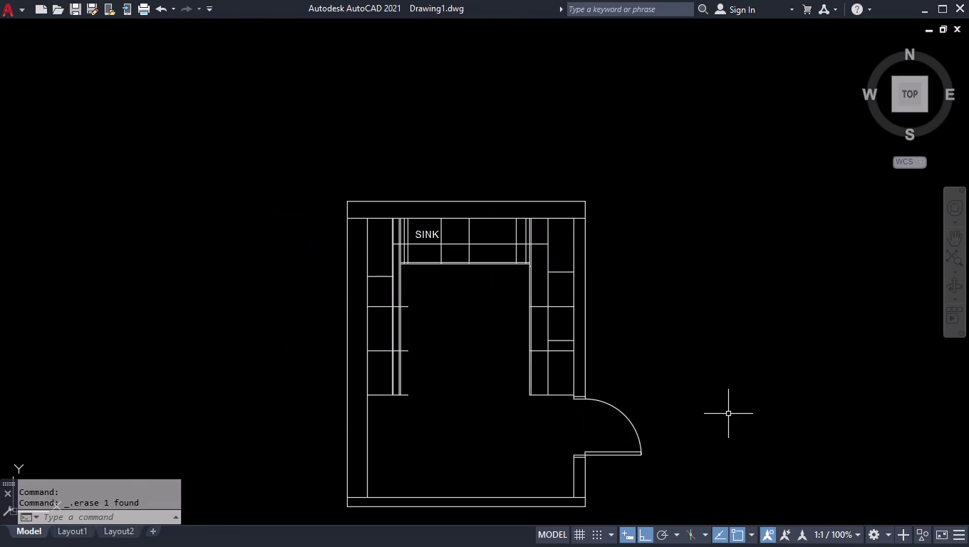
scroll(up, 3)
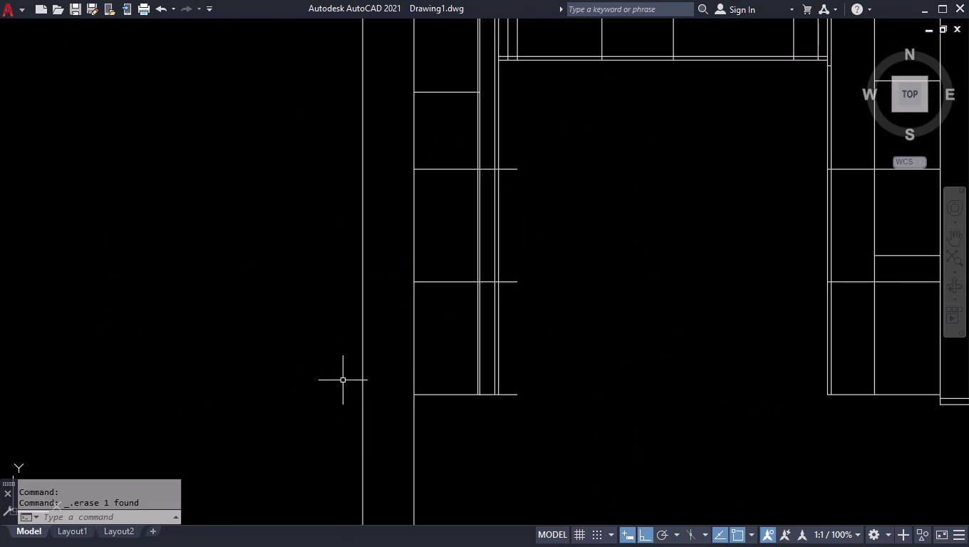
scroll(up, 3)
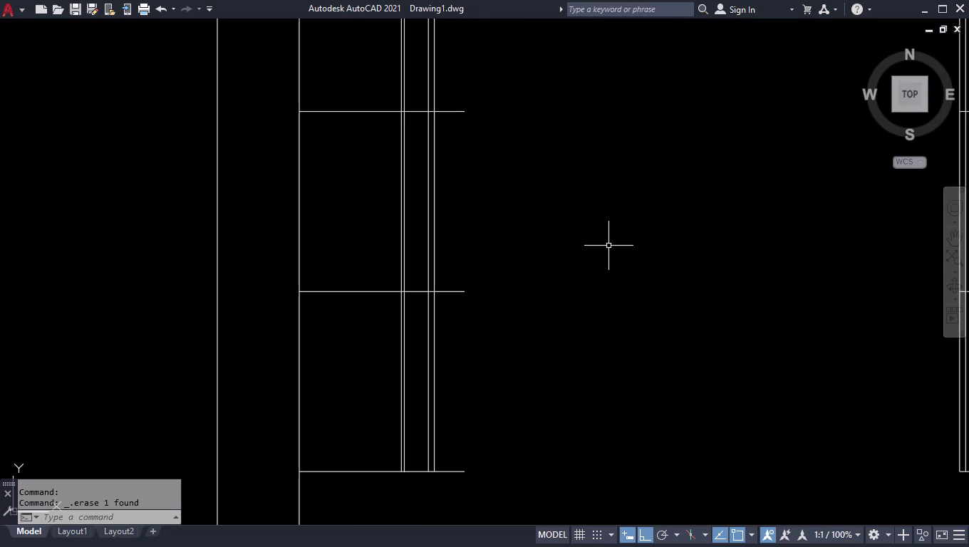
text(TR)
key(Return)
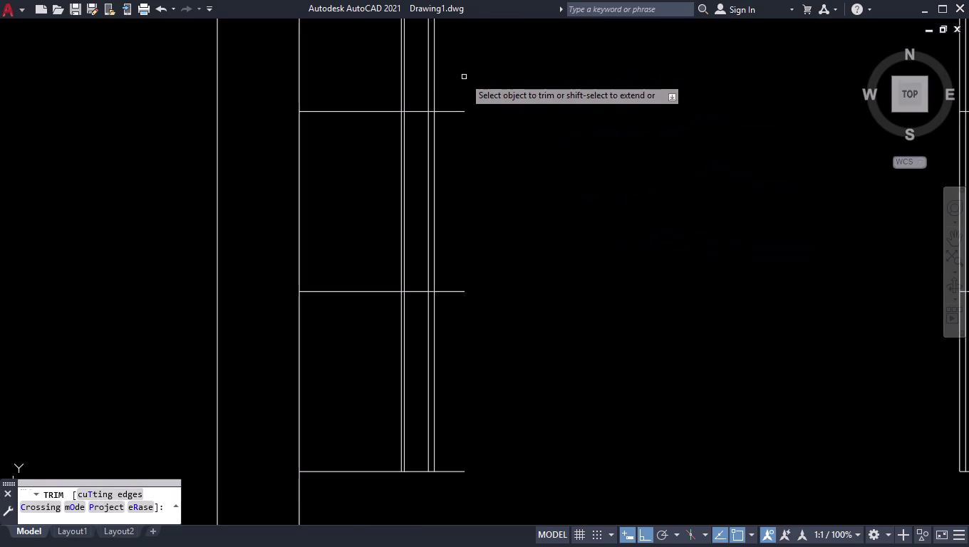
click(463, 78)
click(449, 490)
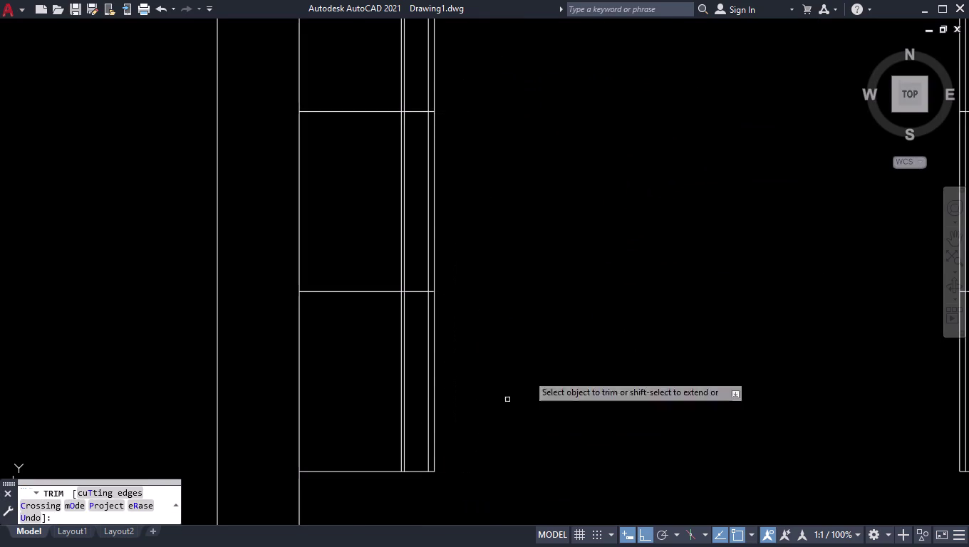
key(Return)
scroll(down, 3)
scroll(down, 3)
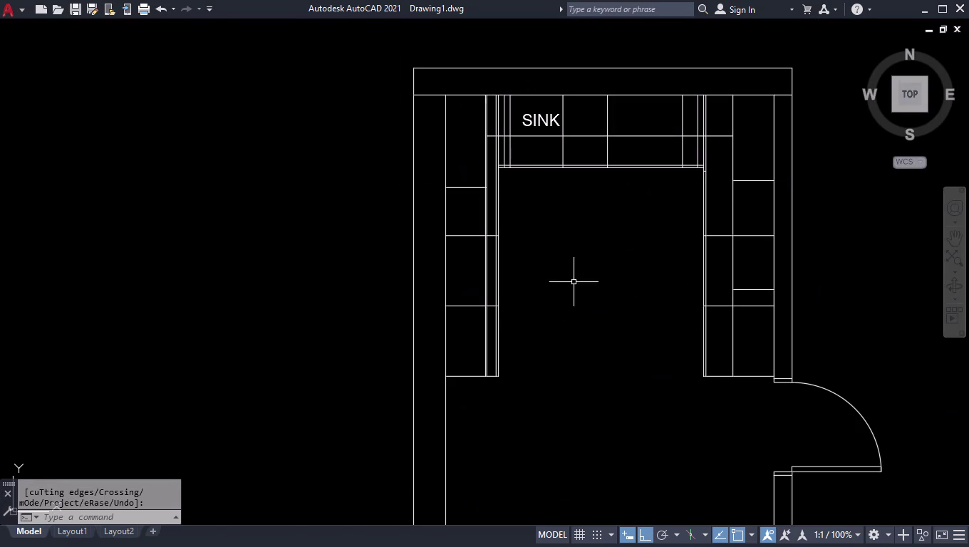
scroll(up, 3)
scroll(down, 3)
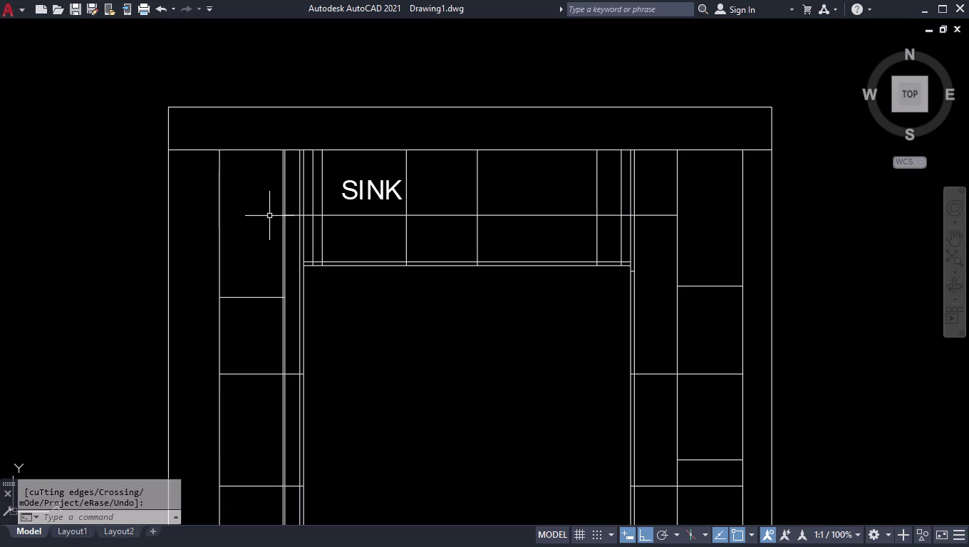
Offset two sink-run dividers by 20, one copy to the right and one to the left.
text(OFF)
key(Return)
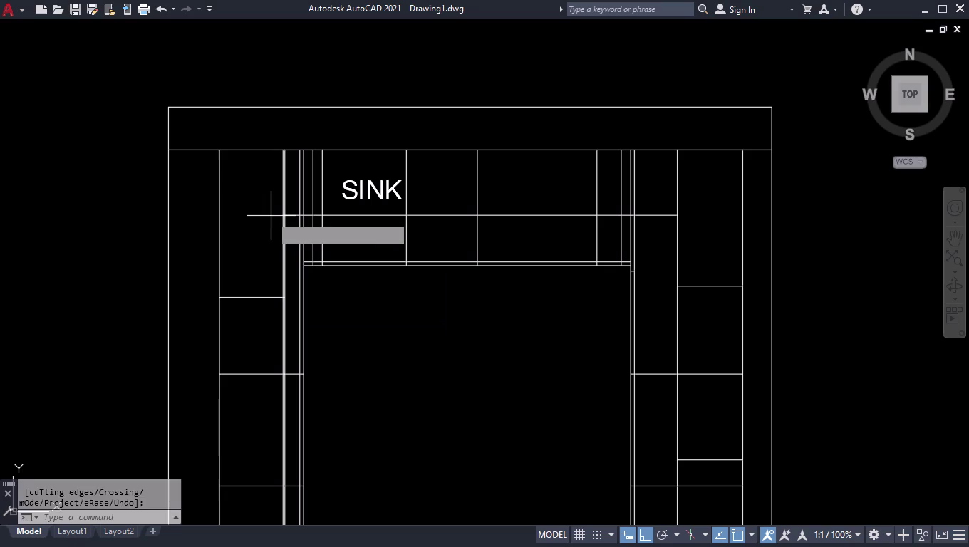
text(20)
key(Return)
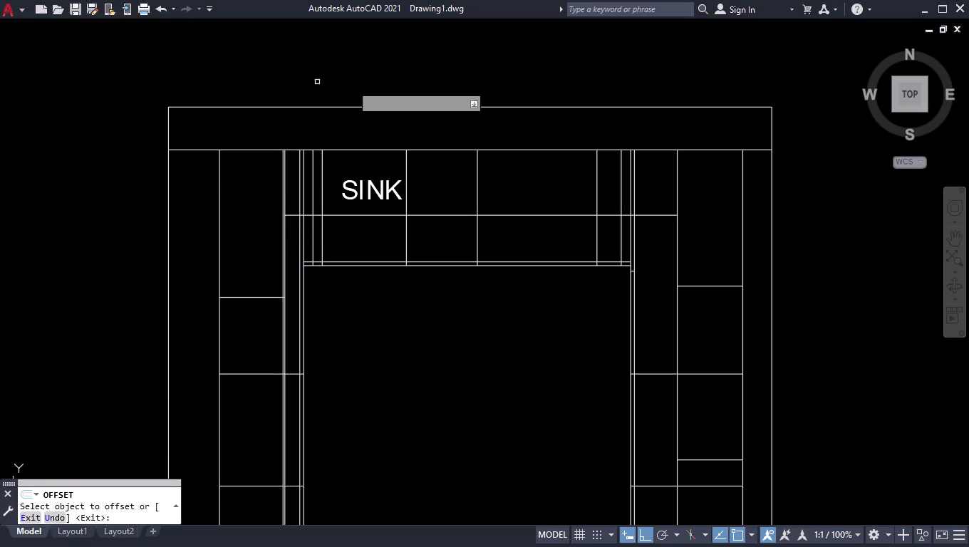
click(478, 203)
click(501, 203)
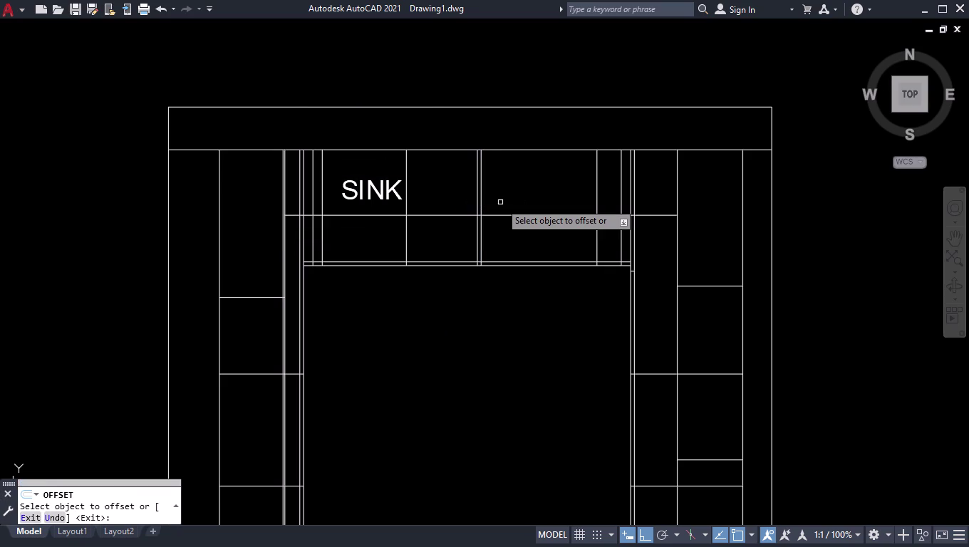
click(598, 187)
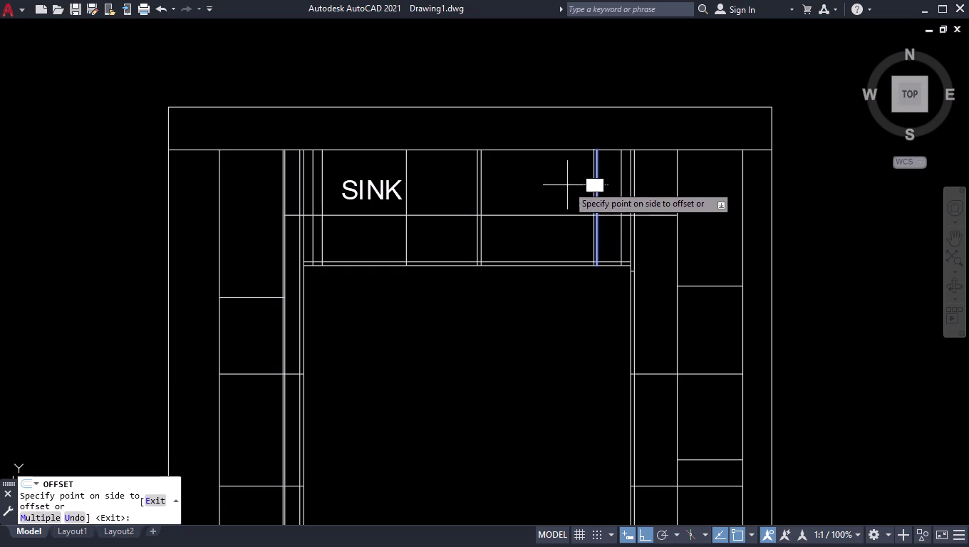
click(562, 184)
key(bracketright)
key(Return)
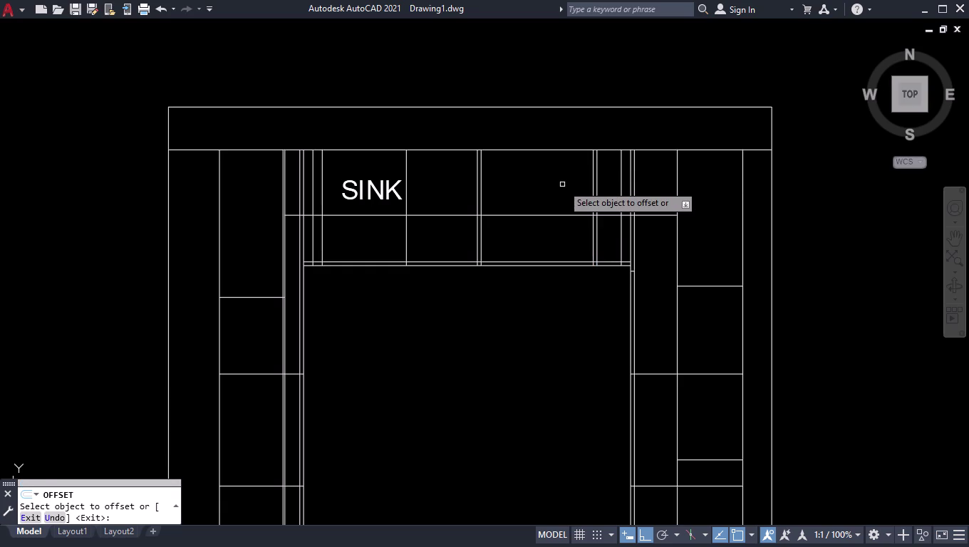
key(space)
Trim the two excess divider pieces in the sink run.
text(TR)
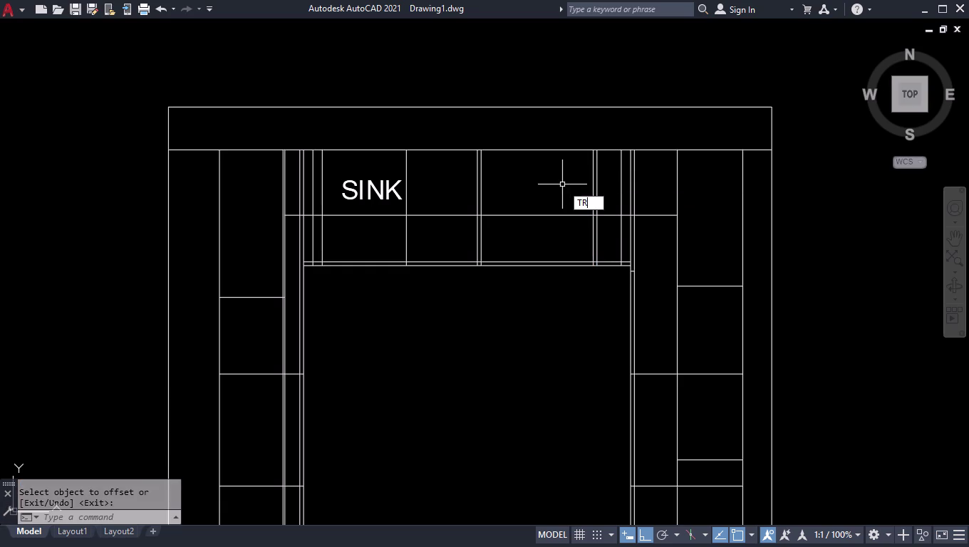
key(Return)
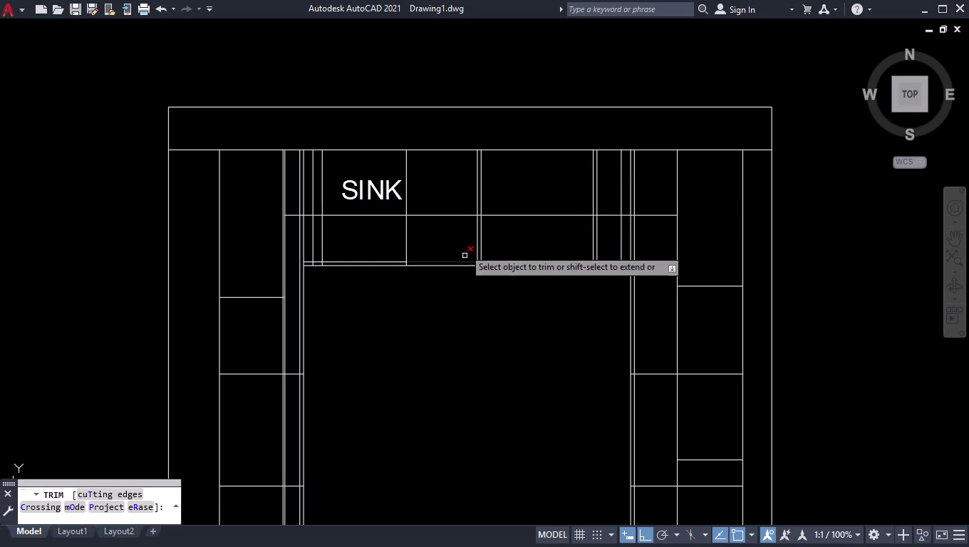
click(475, 236)
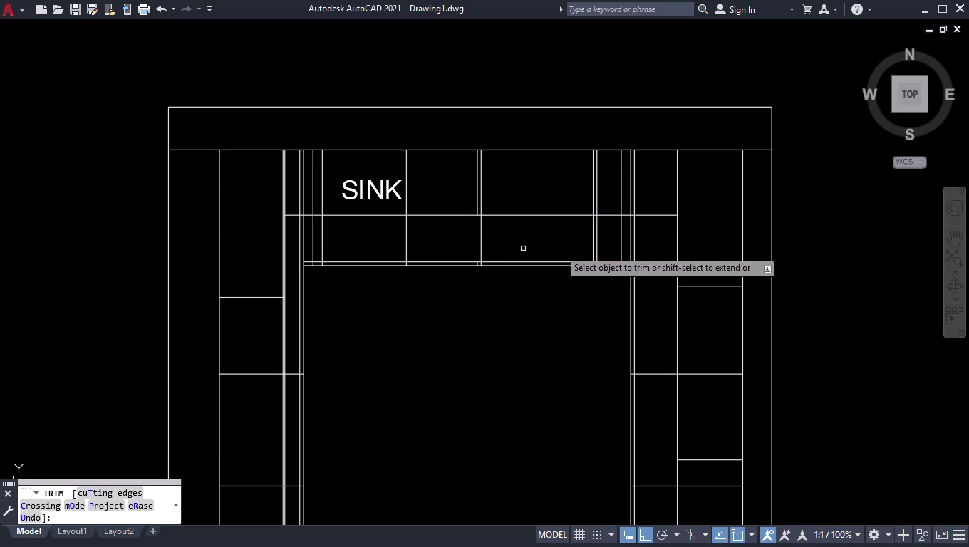
click(598, 236)
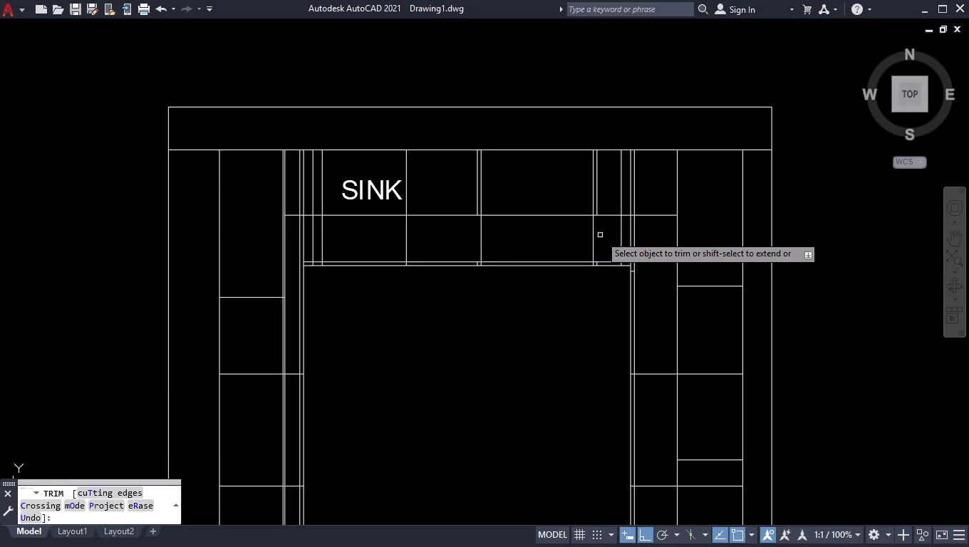
key(Return)
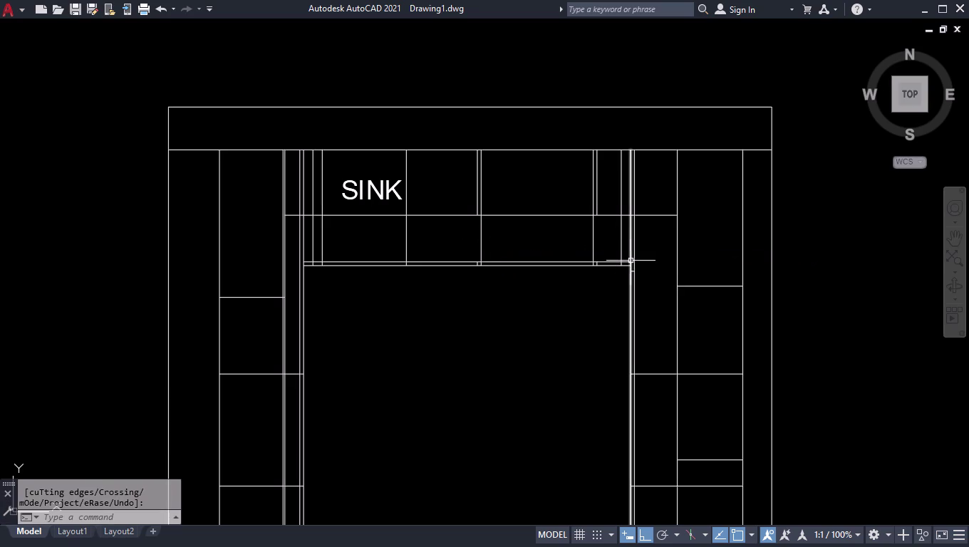
Delete the two leftover short line pieces.
scroll(up, 3)
click(614, 256)
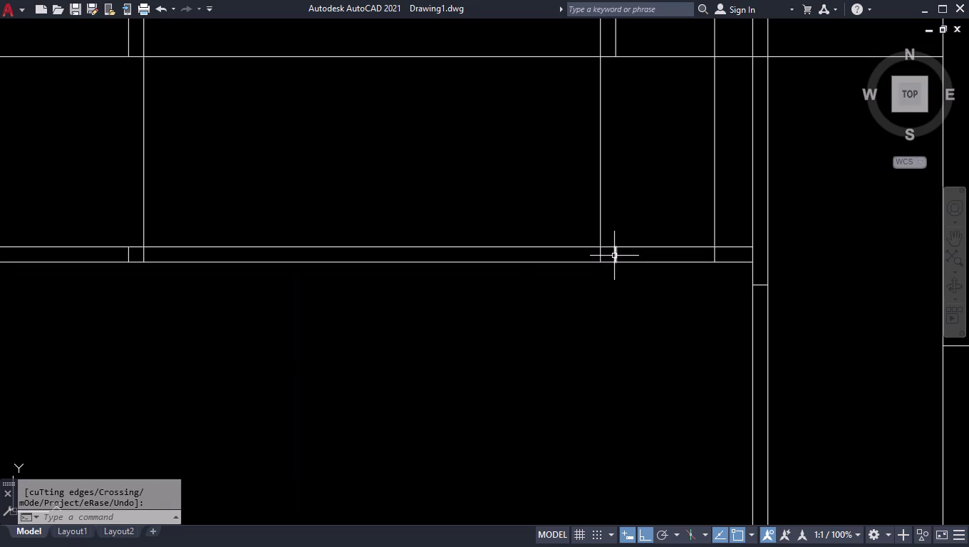
click(127, 255)
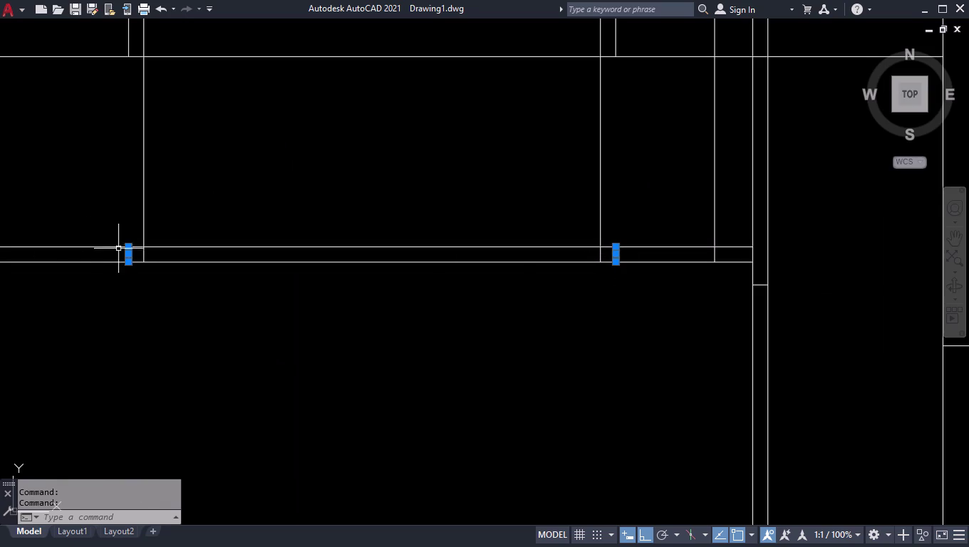
key(Delete)
scroll(down, 3)
scroll(down, 3)
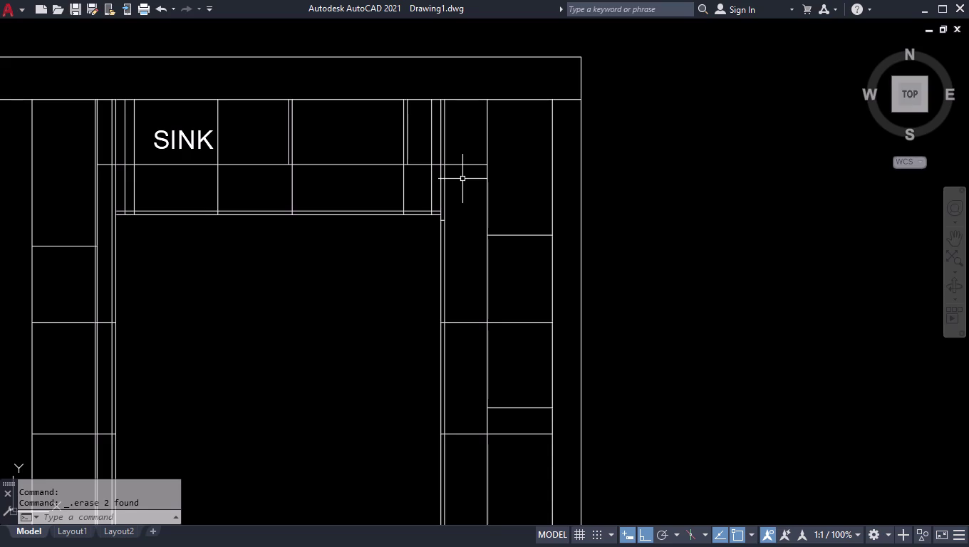
Offset the right cabinet line 80 to the left as a new division line.
text(OFF)
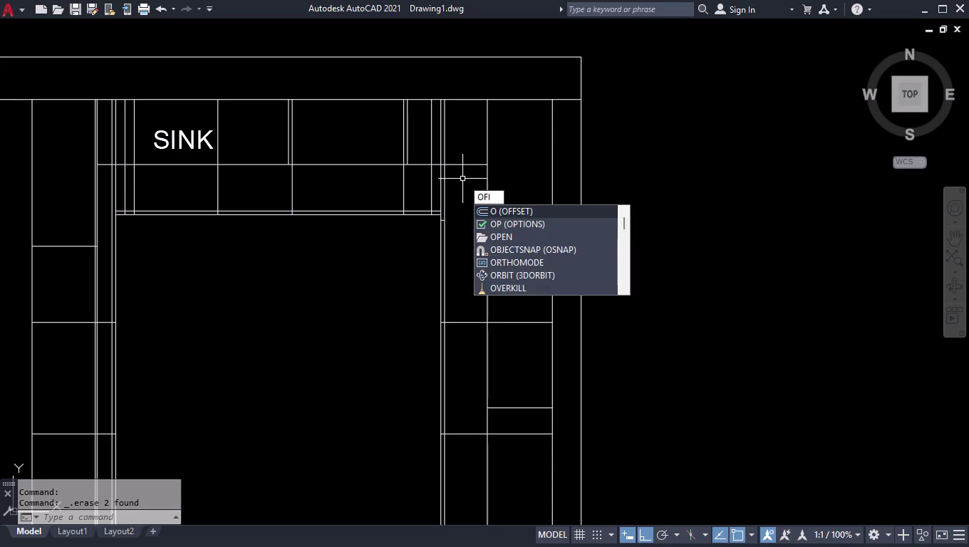
key(Return)
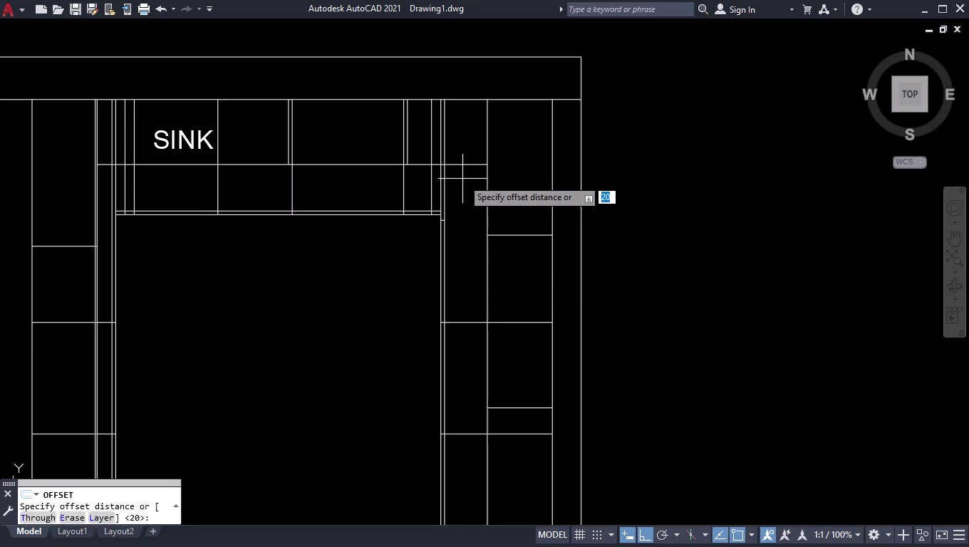
text(80)
key(Return)
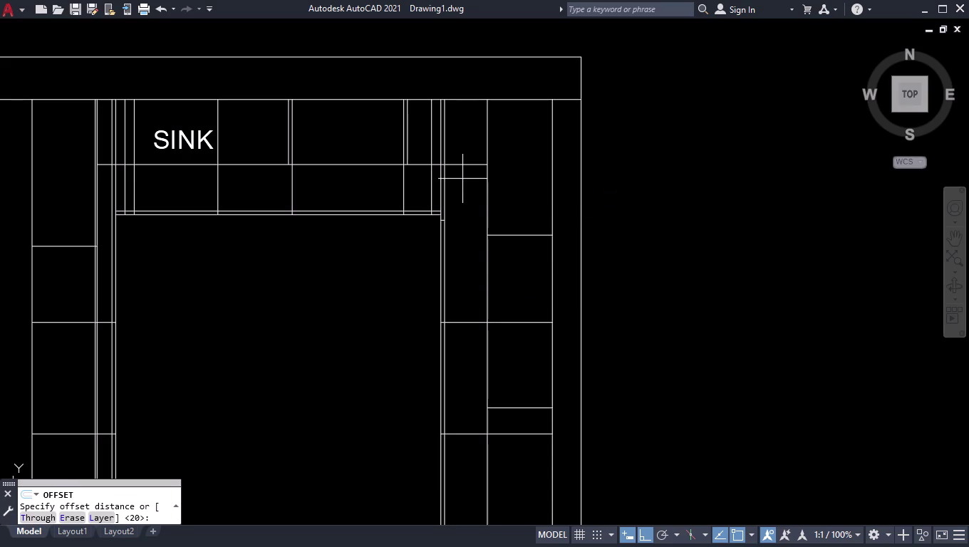
click(486, 141)
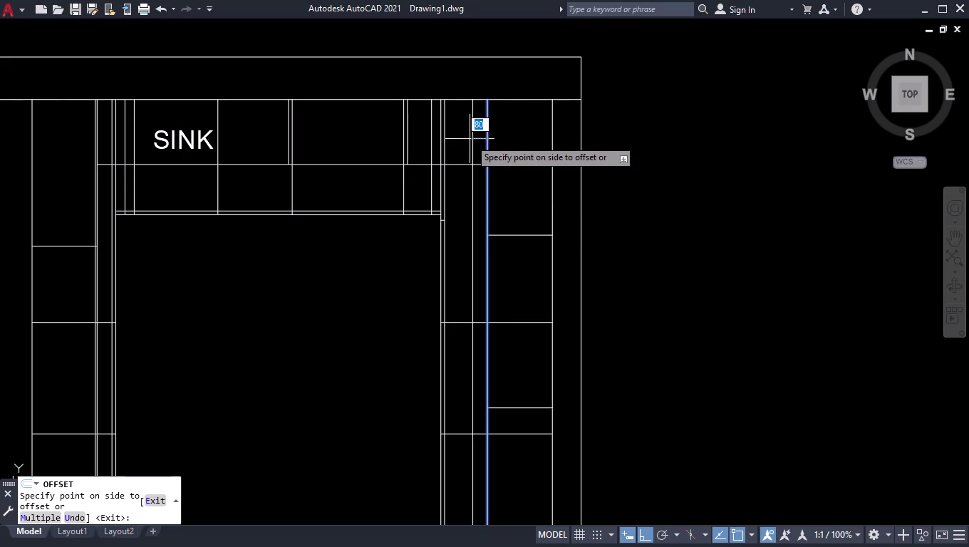
click(469, 139)
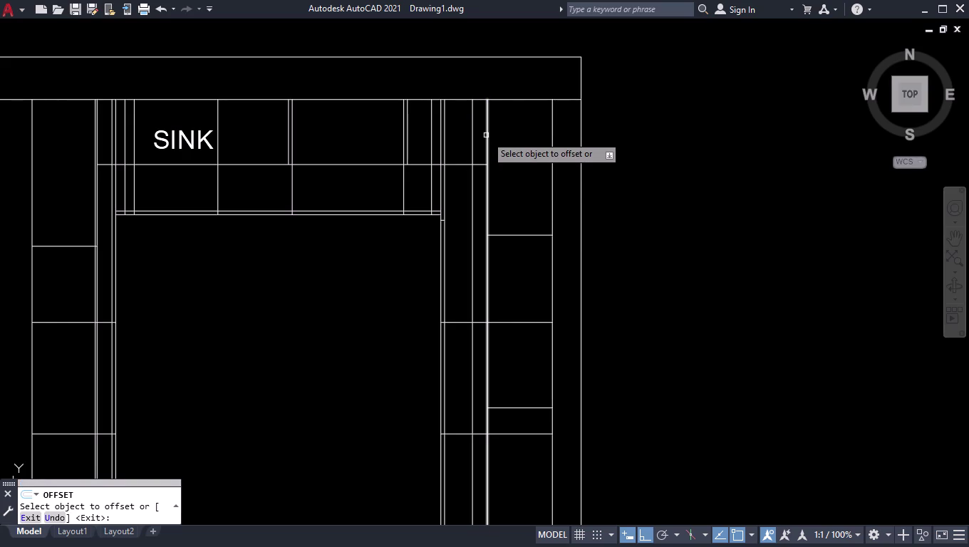
click(486, 135)
text(5)
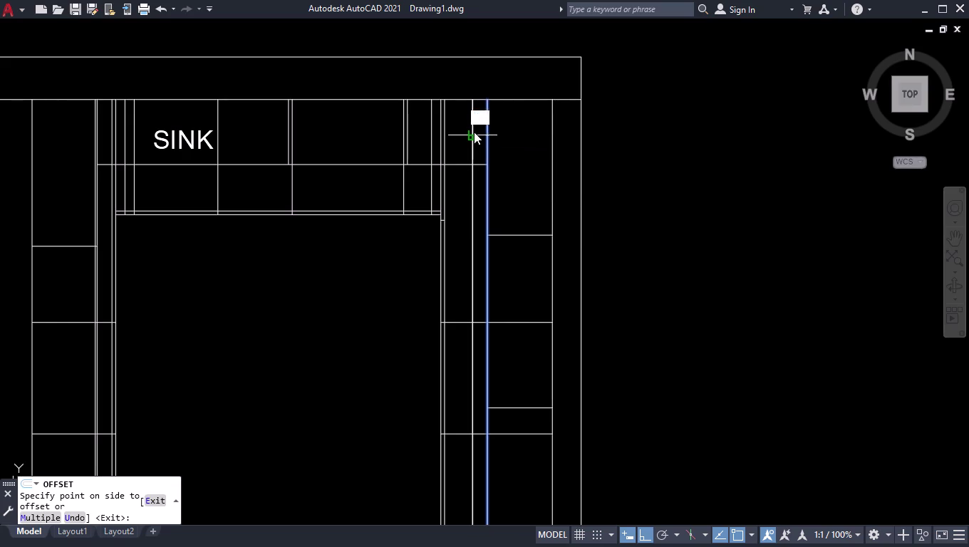
text(0)
key(Return)
key(m)
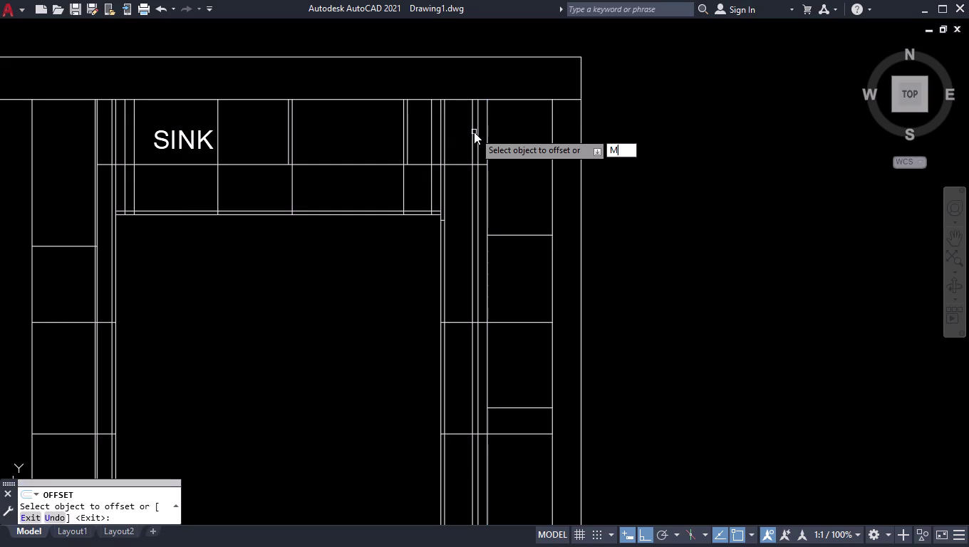
key(space)
key(space)
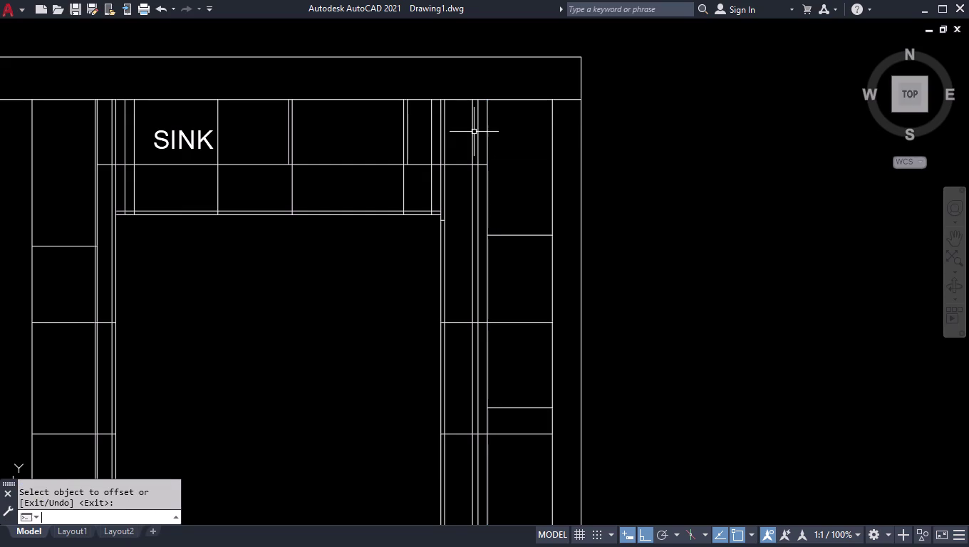
Trim the new vertical line back beside the sink run.
click(474, 132)
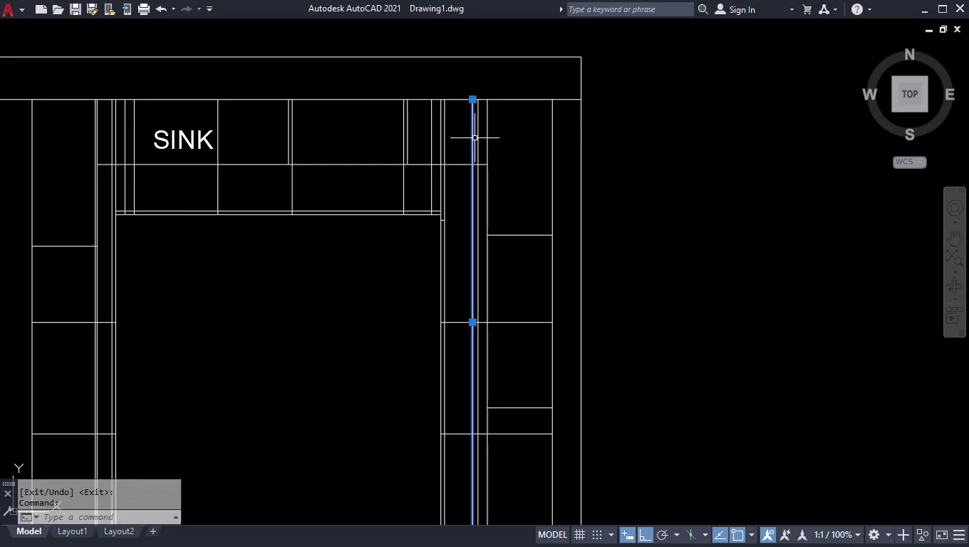
key(Delete)
text(TR)
key(Return)
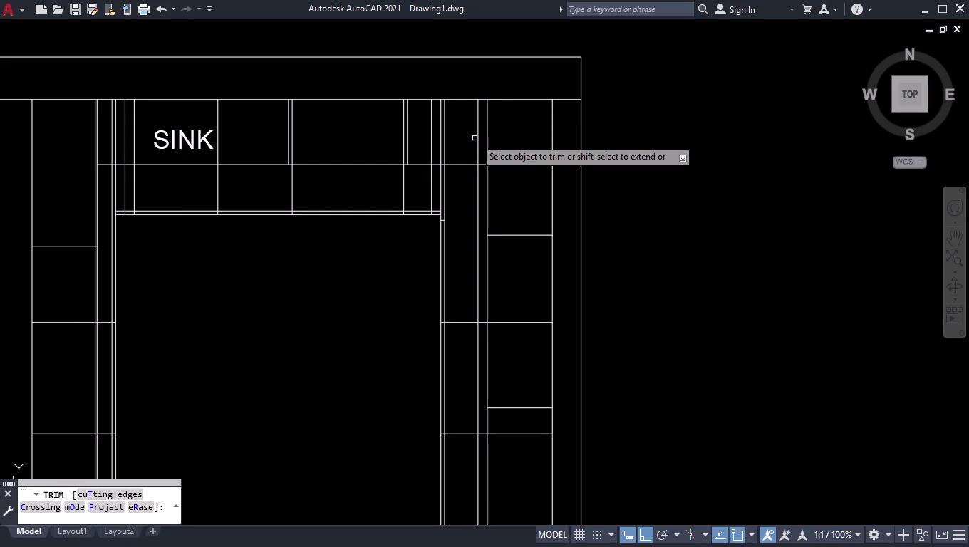
click(477, 236)
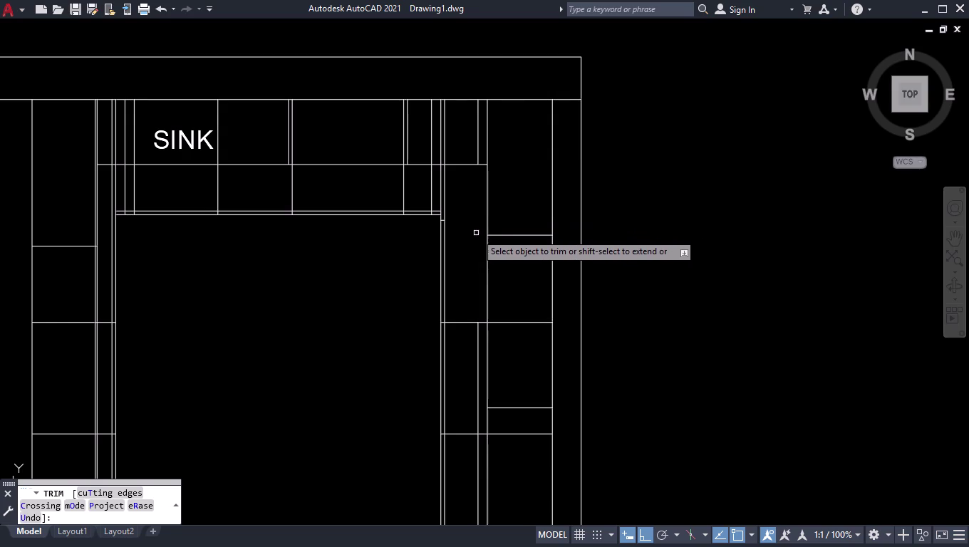
key(Return)
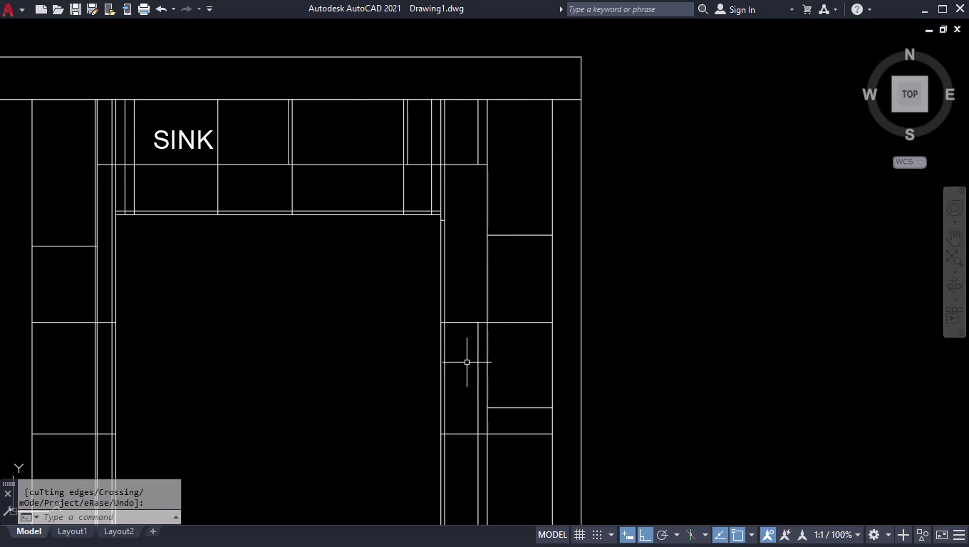
Delete the leftover line segment below the cabinet run.
click(478, 359)
key(Delete)
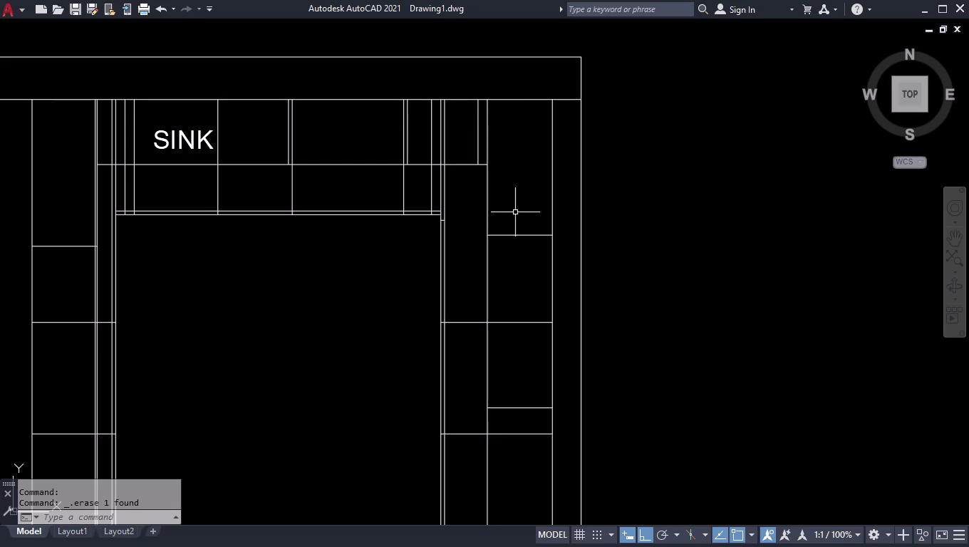
scroll(up, 3)
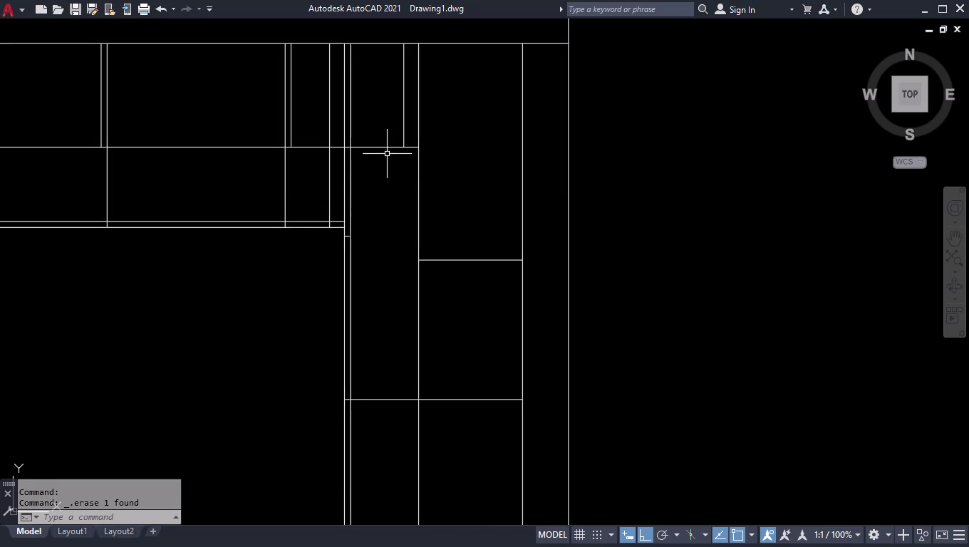
Offset the vertical cabinet line 20 units to its right.
text(OFF)
key(Return)
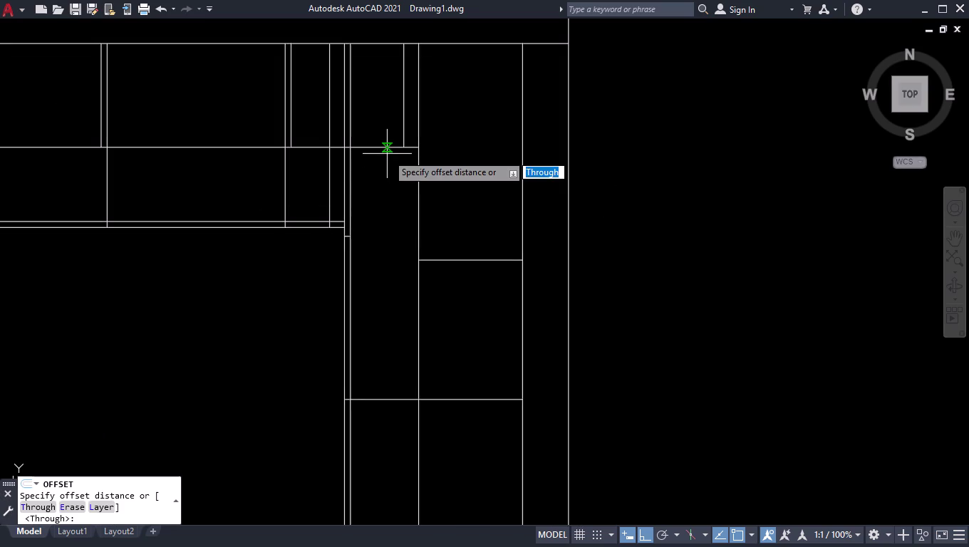
text(20)
key(Return)
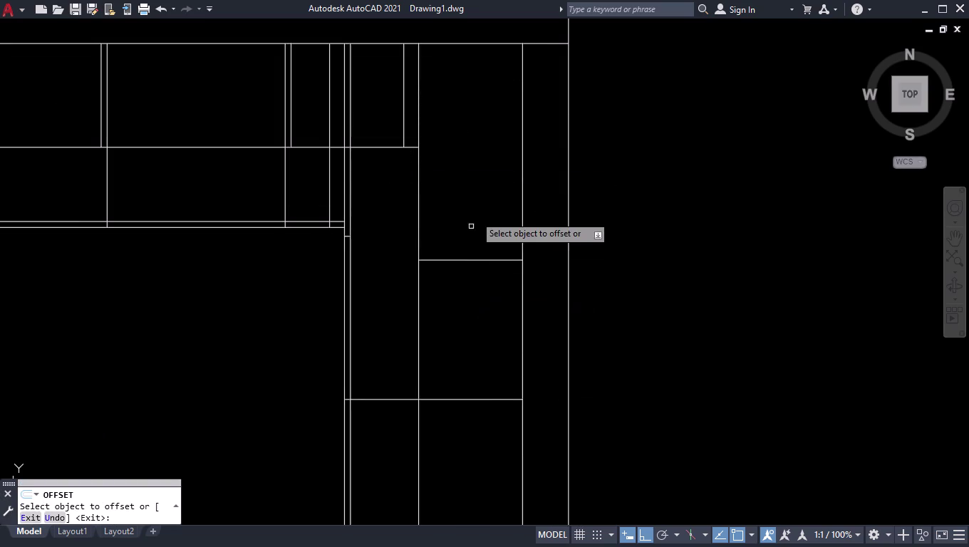
click(419, 206)
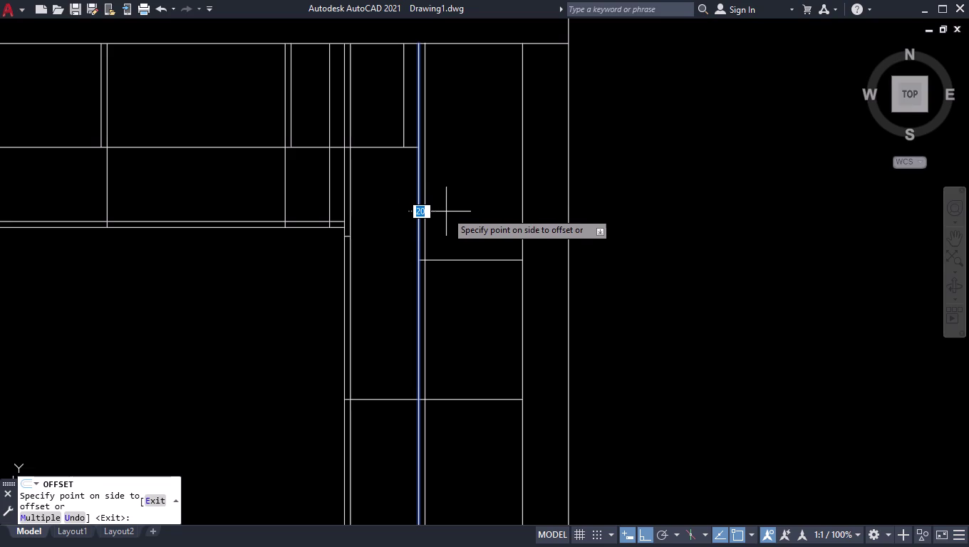
click(446, 212)
key(Return)
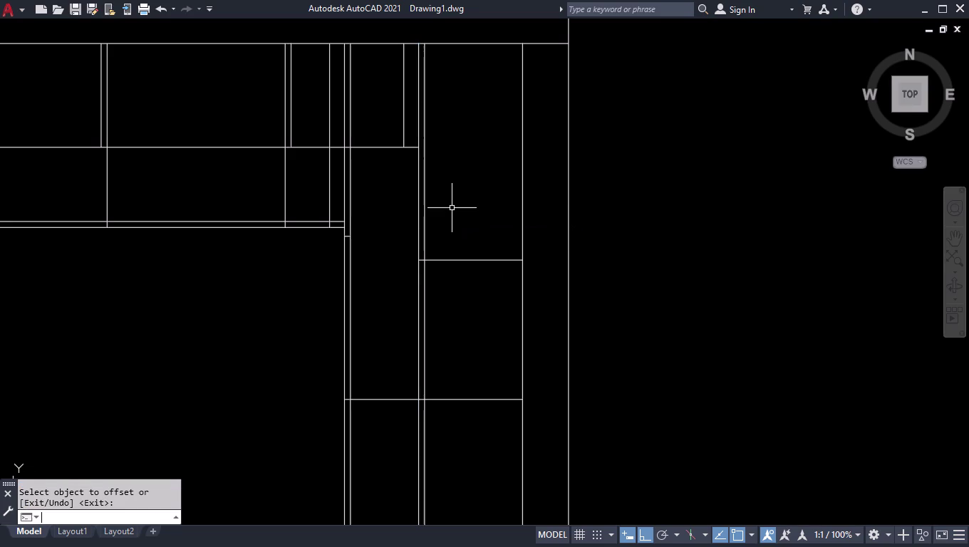
Trim the new line back at the middle cabinet and delete its lower leftover piece.
text(TR)
key(Return)
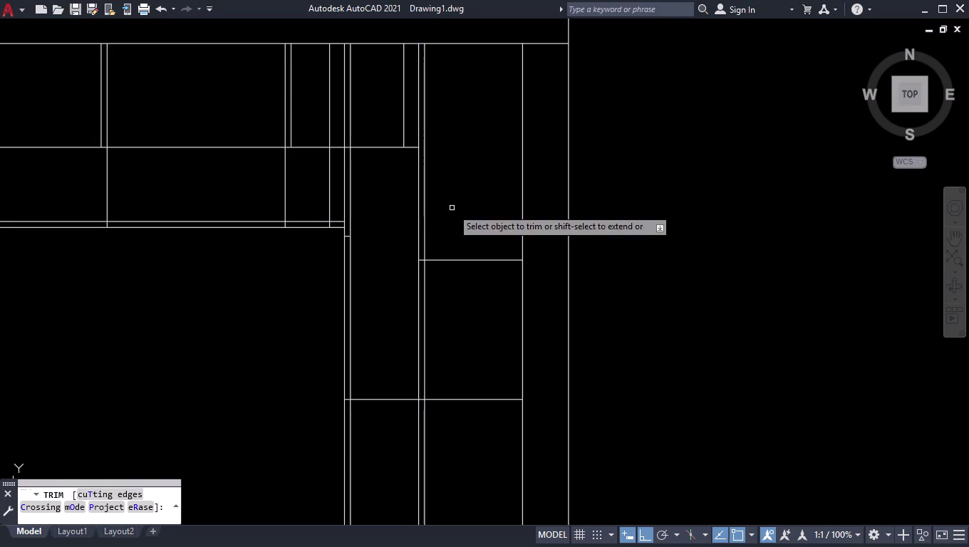
click(427, 319)
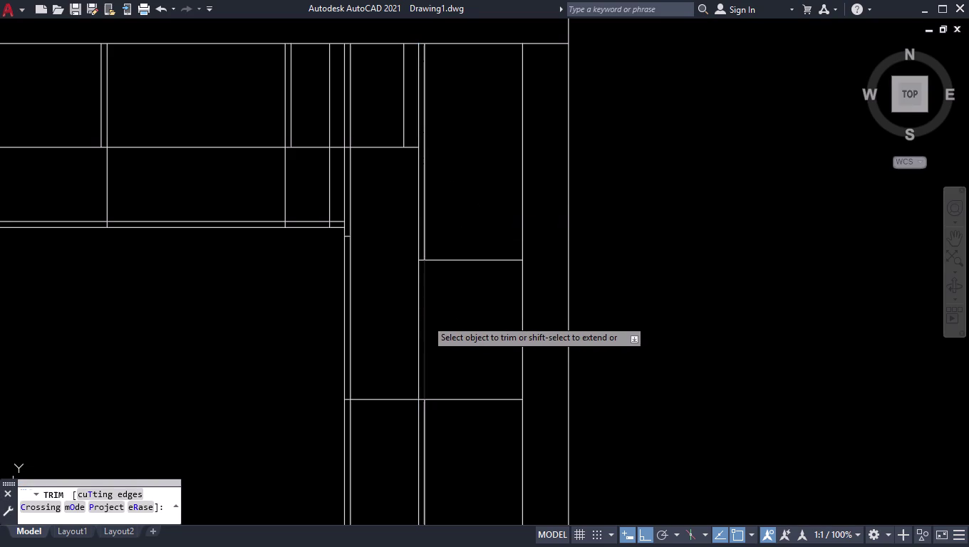
key(Return)
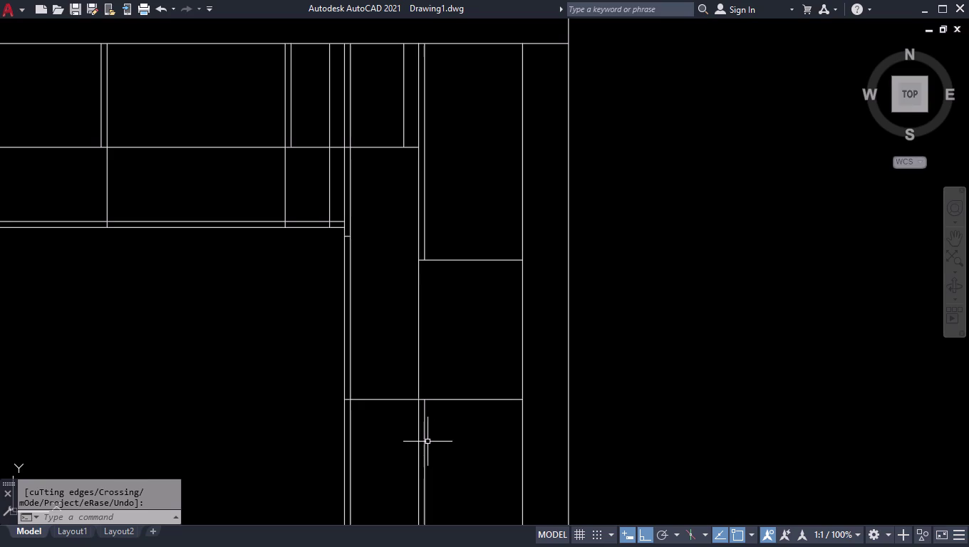
click(426, 439)
key(Delete)
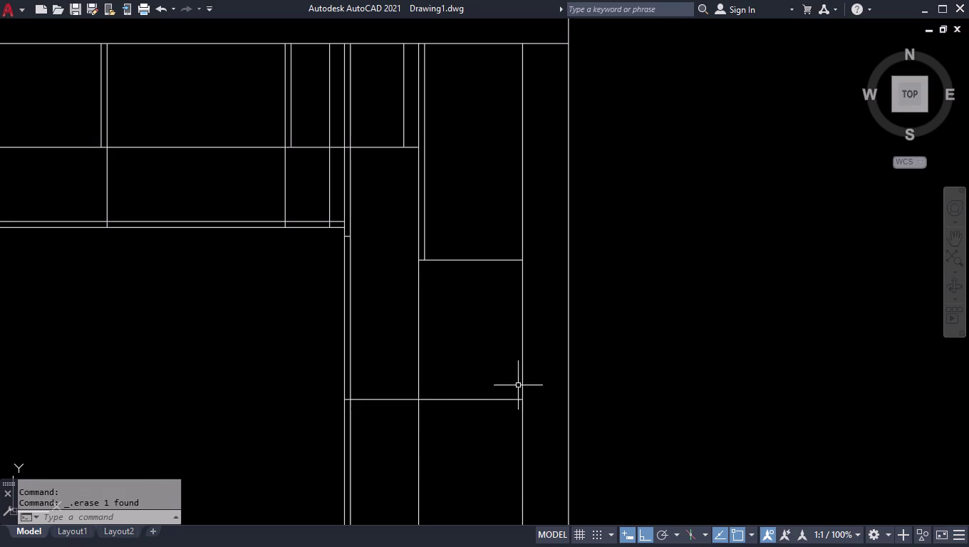
Undo the last erase with U, restoring the offset line's lower piece down to the door.
scroll(down, 3)
scroll(down, 3)
scroll(up, 3)
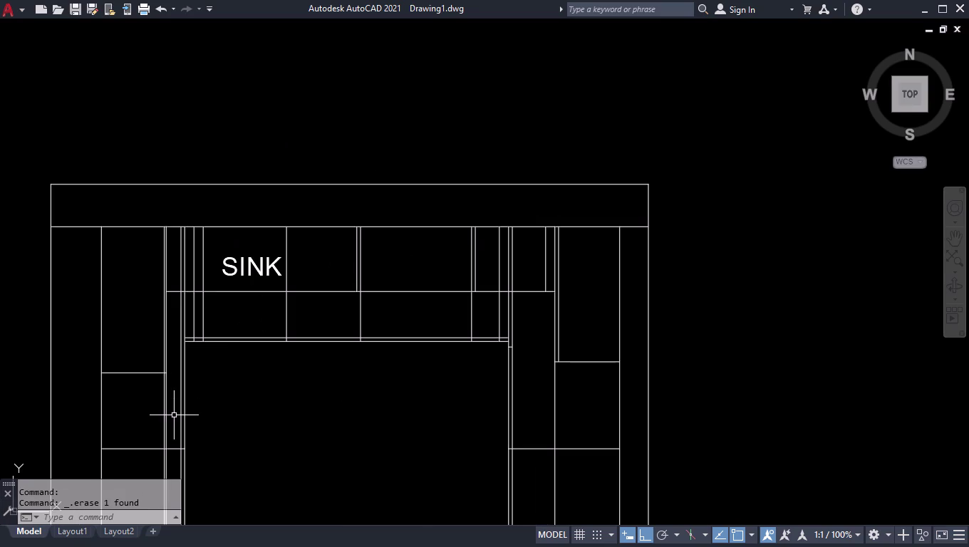
scroll(down, 3)
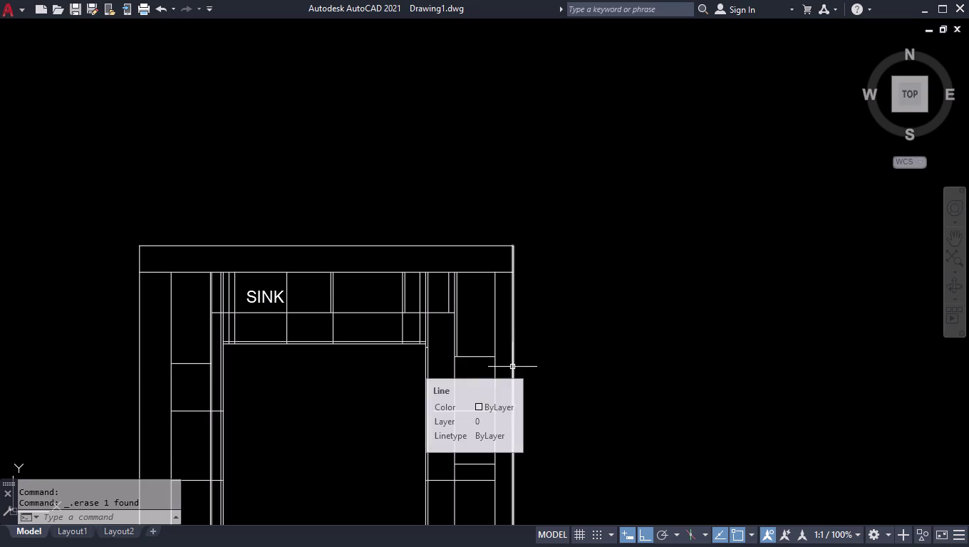
scroll(down, 3)
scroll(up, 3)
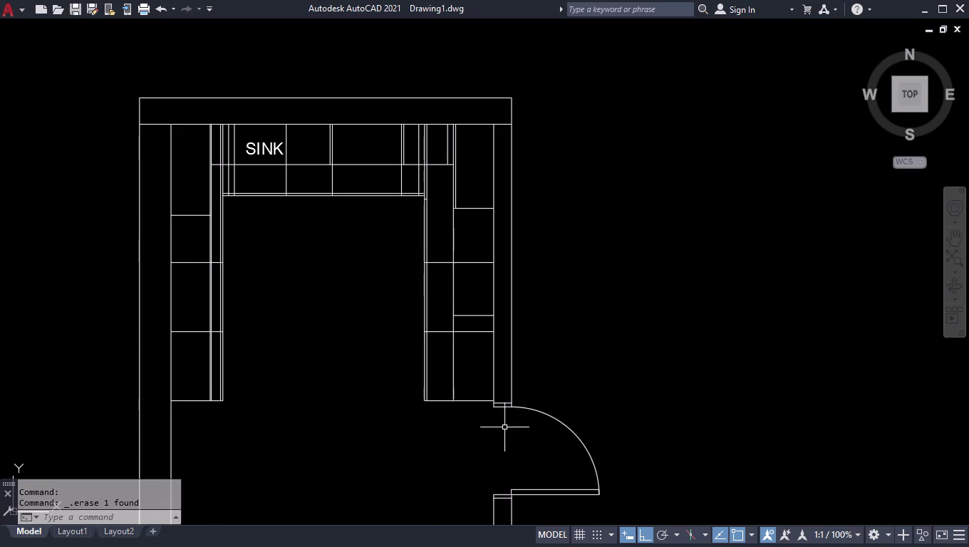
scroll(up, 3)
scroll(up, 3)
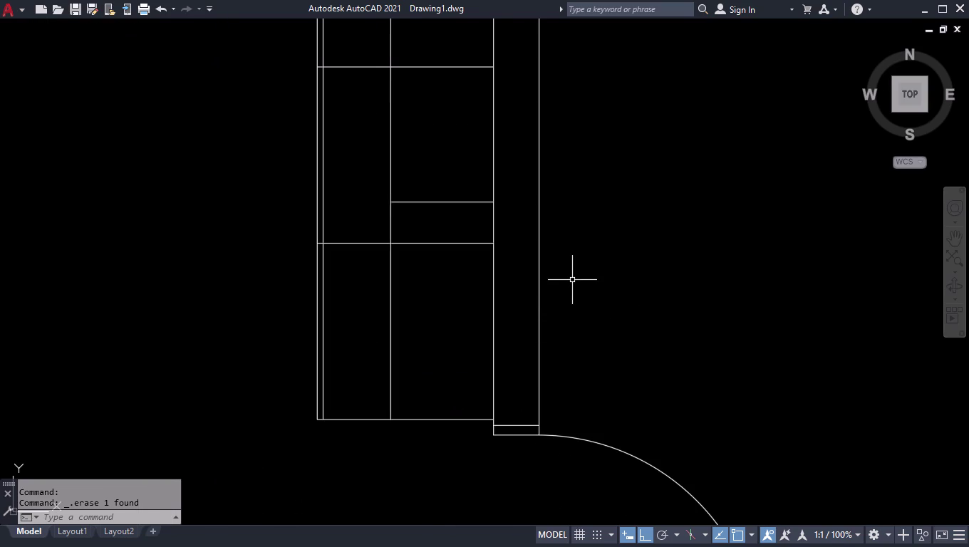
key(u)
key(Return)
key(u)
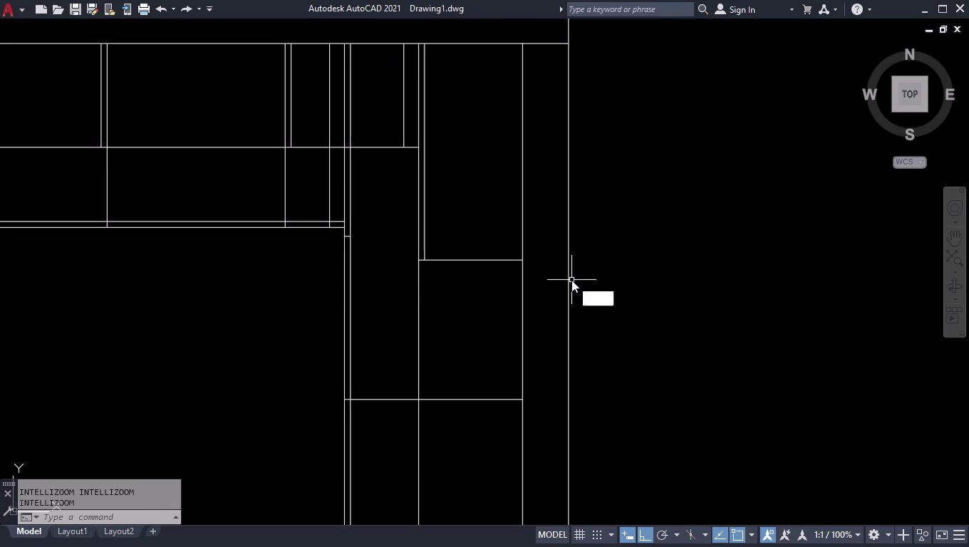
key(Return)
scroll(down, 3)
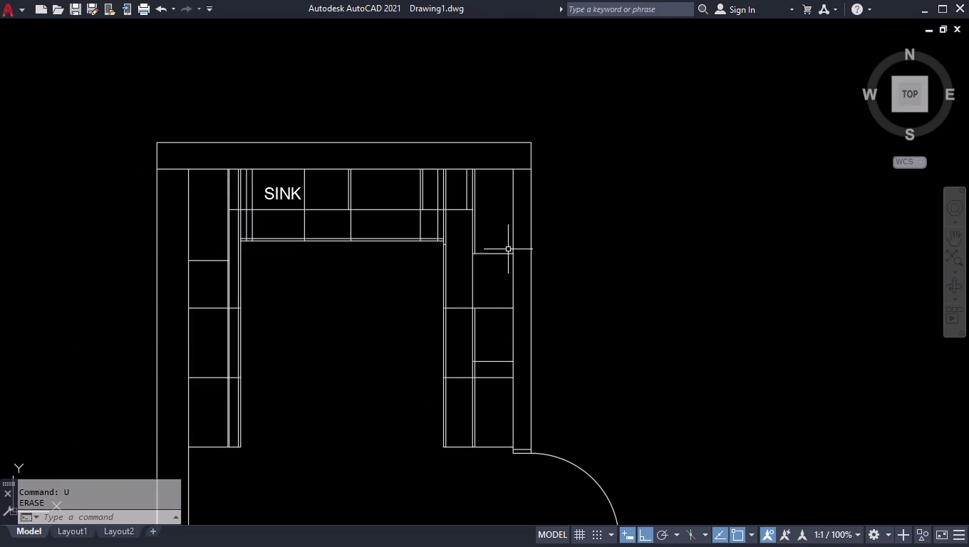
scroll(up, 3)
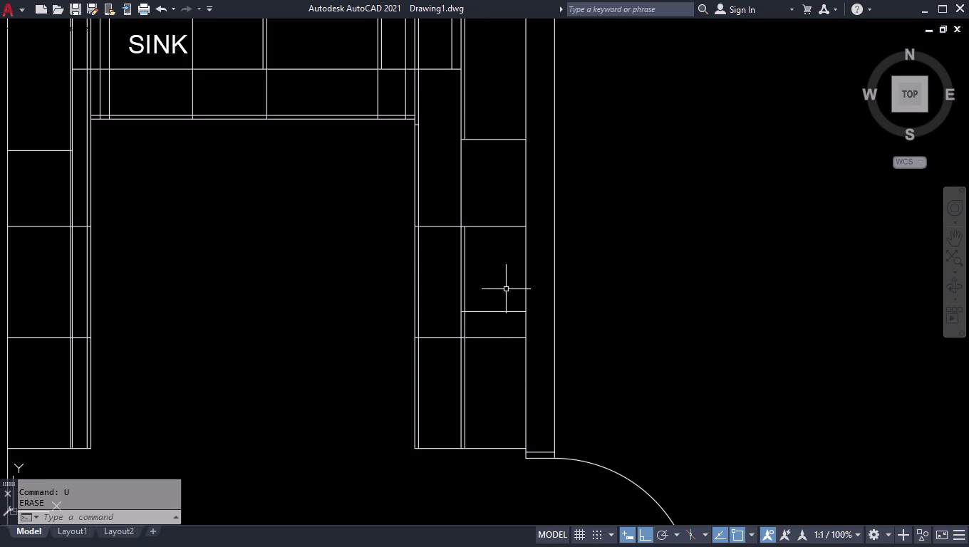
Trim away the restored line piece in the right cabinet run.
text(TR)
key(Return)
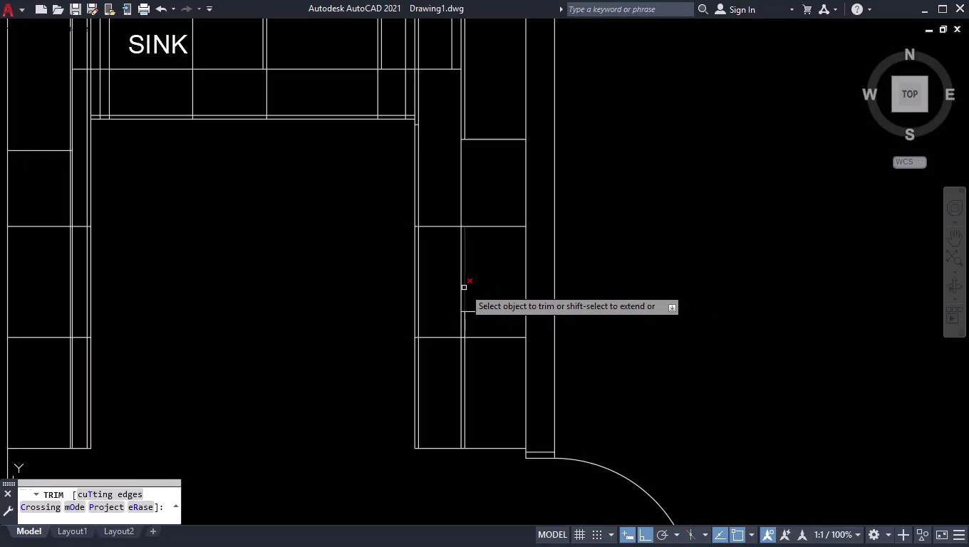
click(466, 285)
key(Return)
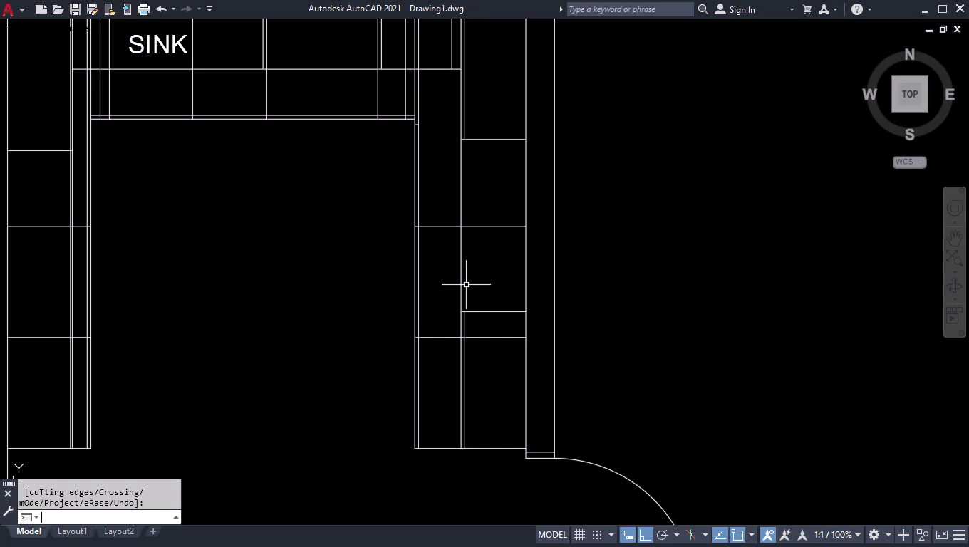
Trim the extra division lines from the right-hand cabinets and check the result.
key(space)
key(space)
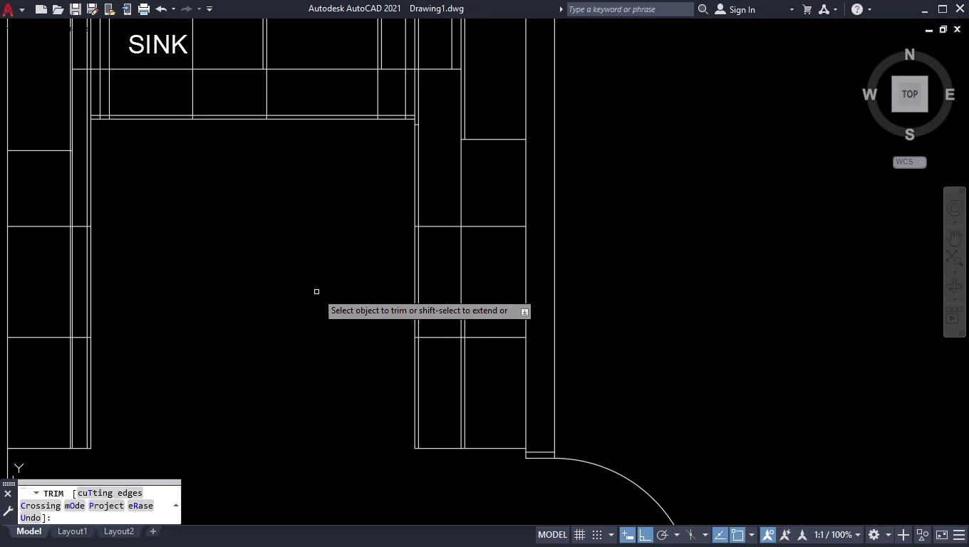
key(space)
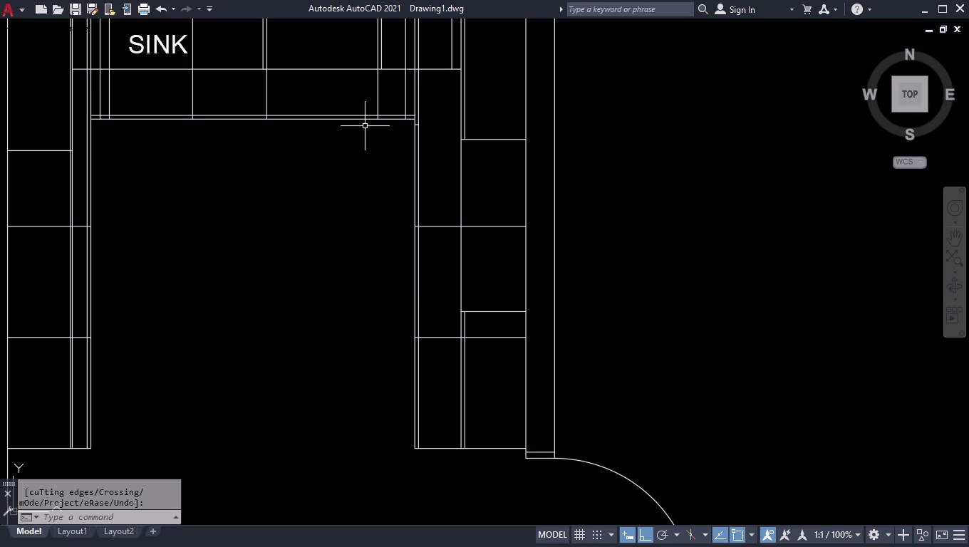
scroll(down, 3)
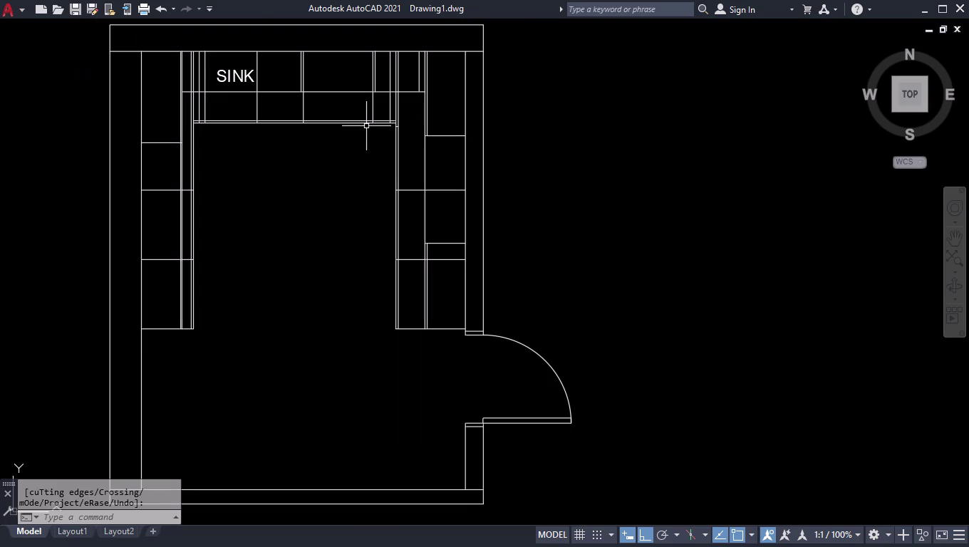
scroll(up, 3)
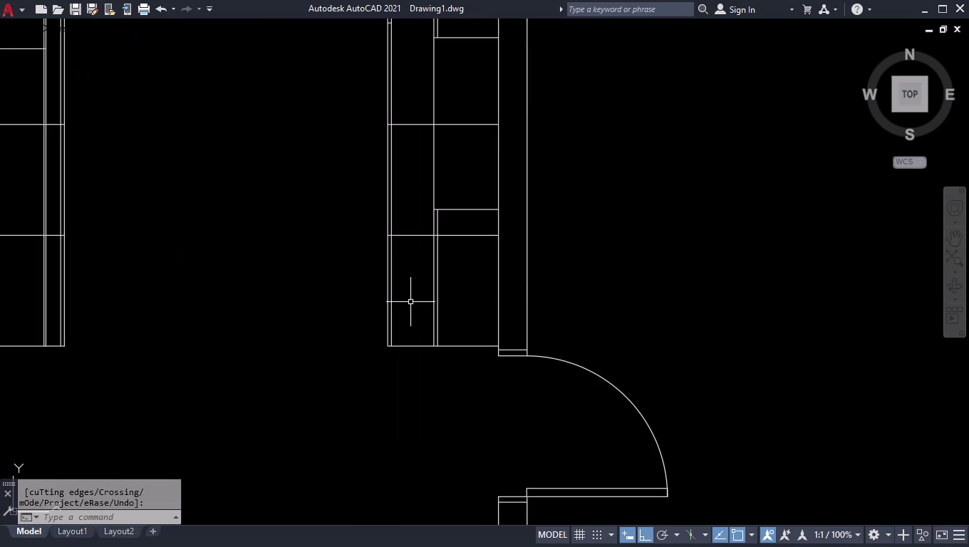
scroll(up, 3)
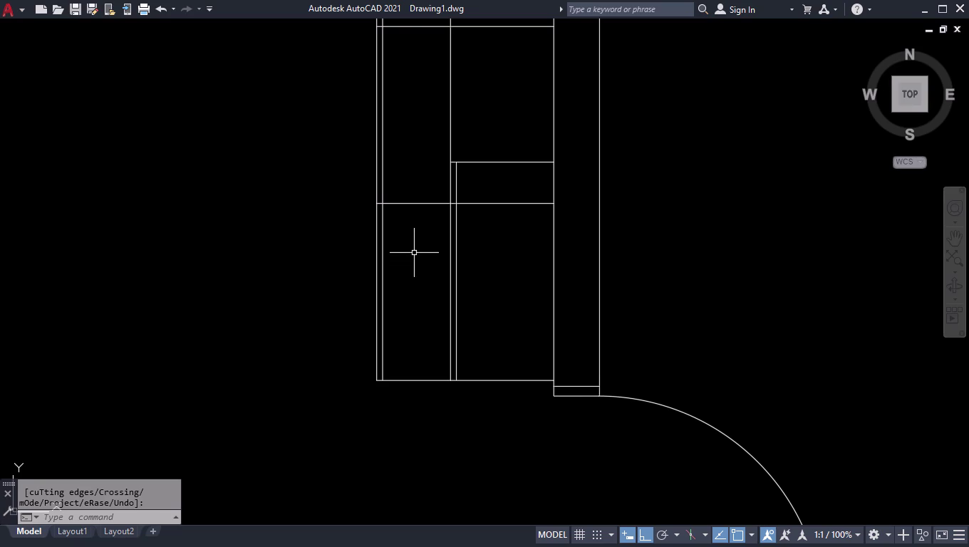
scroll(down, 3)
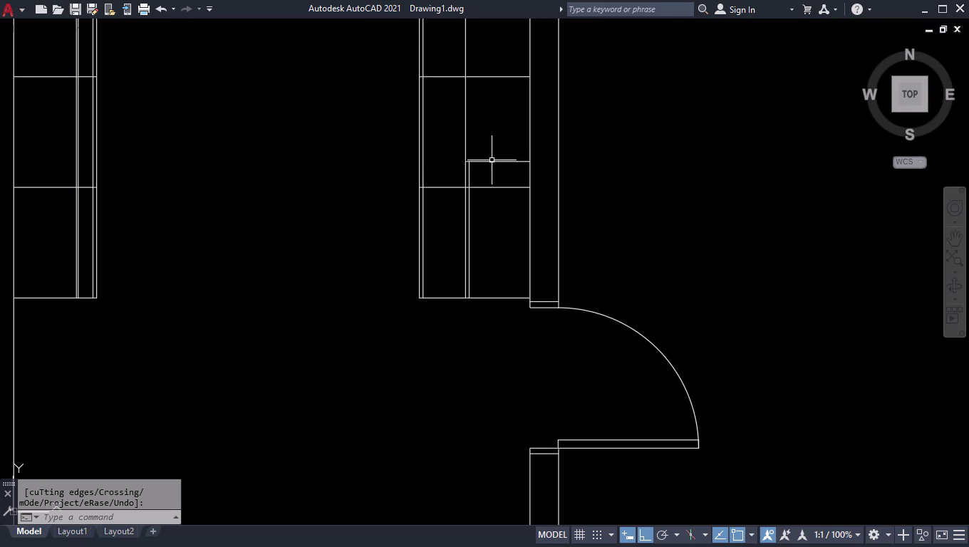
scroll(up, 3)
scroll(down, 3)
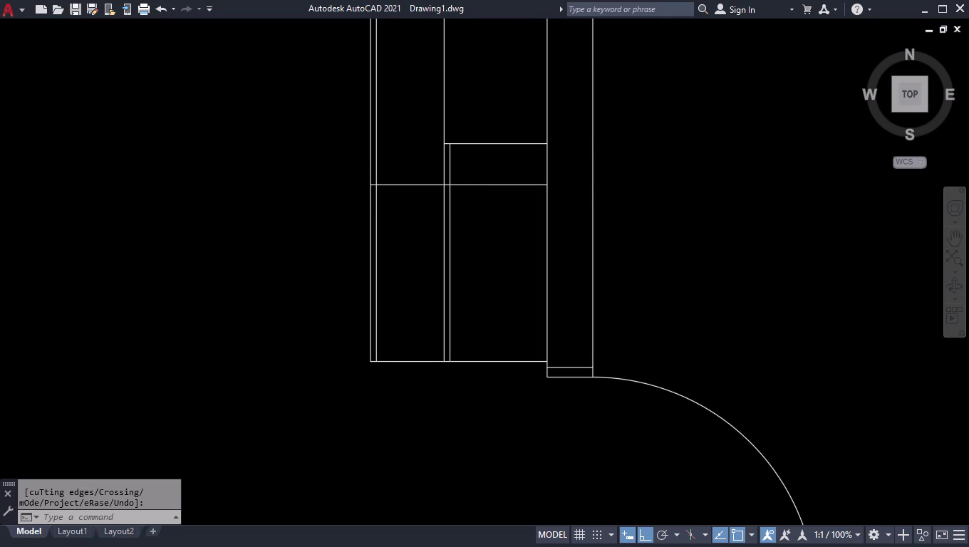
scroll(down, 3)
scroll(down, 3)
scroll(up, 3)
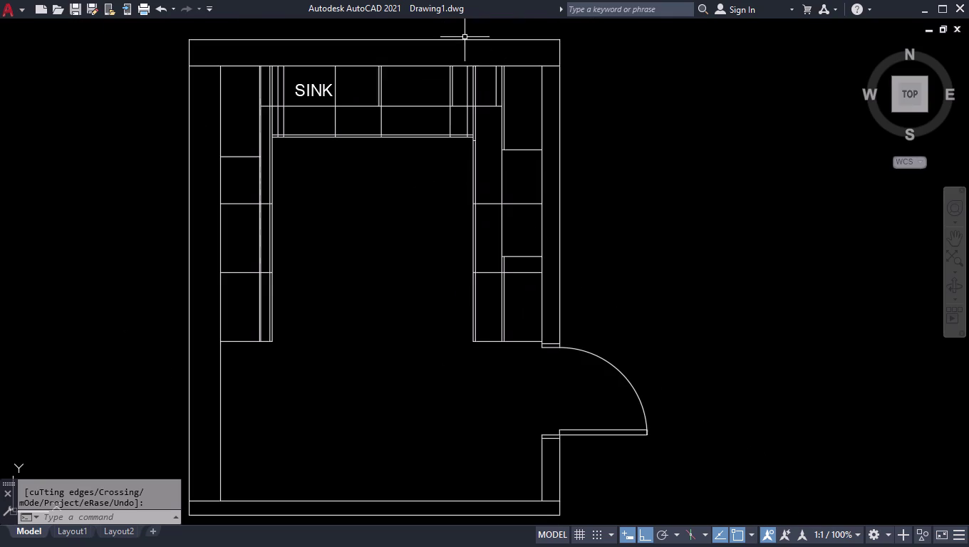
Set the SINK label's Height to 80 in the Properties palette, then close it.
click(312, 87)
key(1)
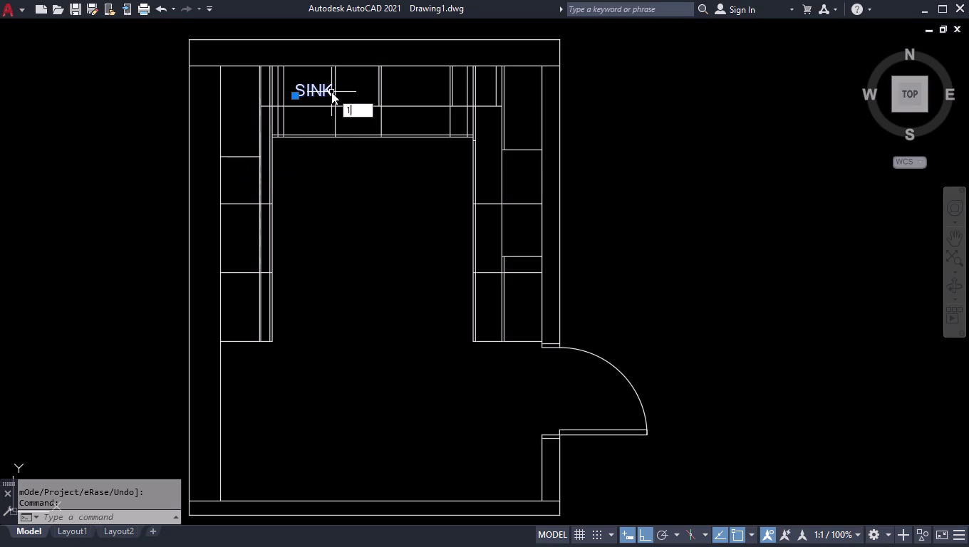
key(BackSpace)
key(ctrl+1)
key(Return)
key(ctrl+1)
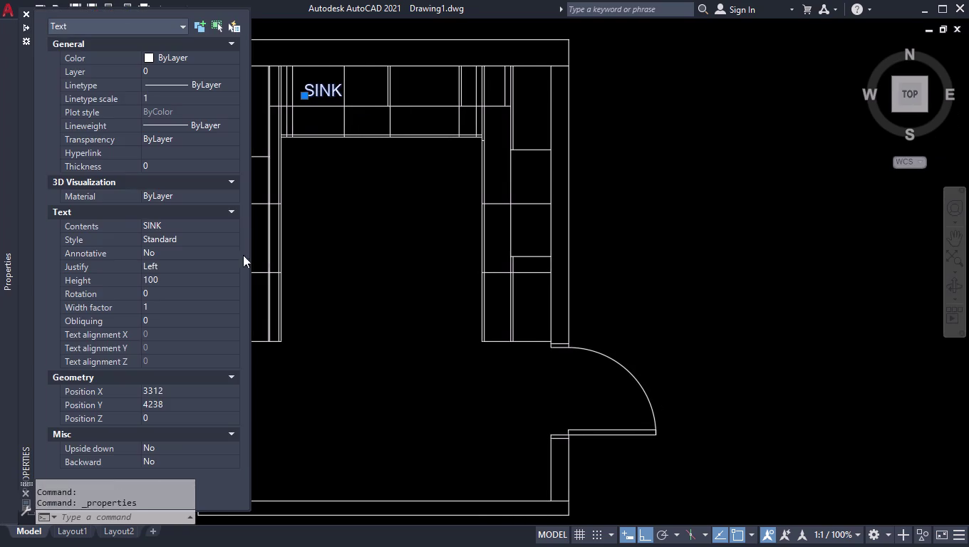
click(153, 278)
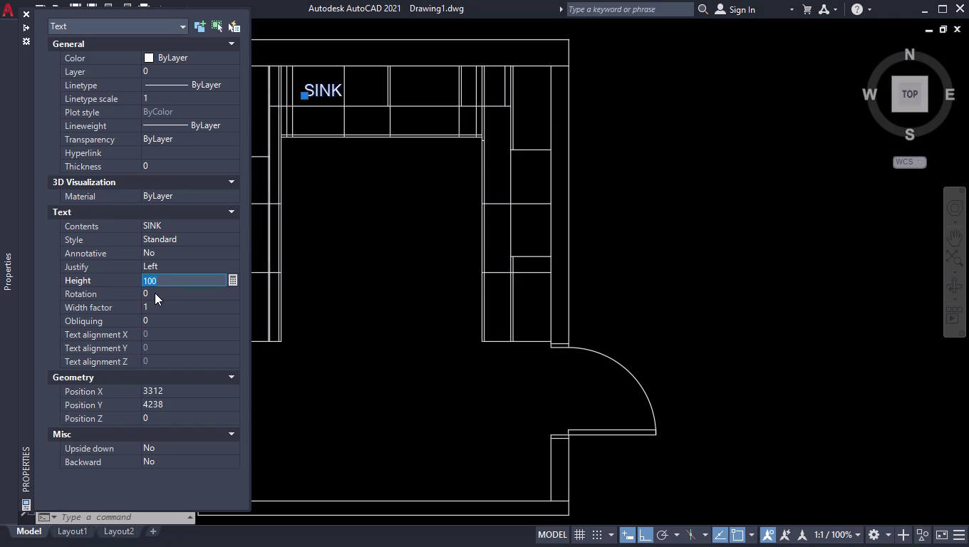
text(80)
key(Return)
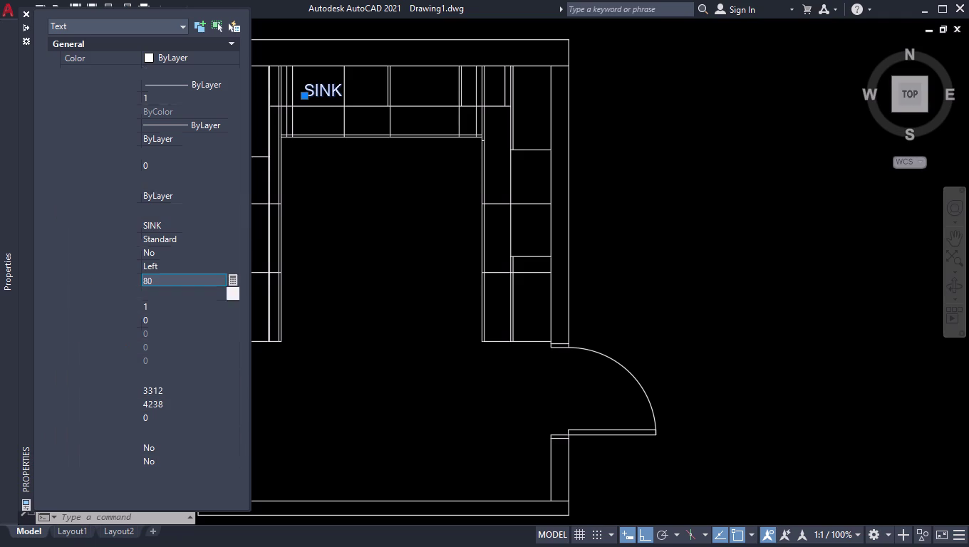
click(21, 13)
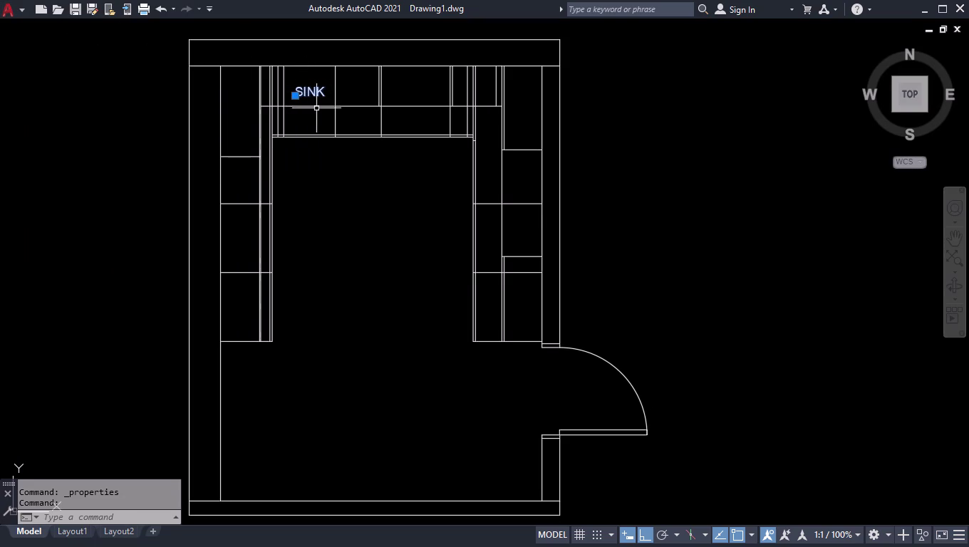
Deselect the SINK label and pick the lines around the SINK cabinet.
click(335, 76)
click(360, 78)
click(280, 104)
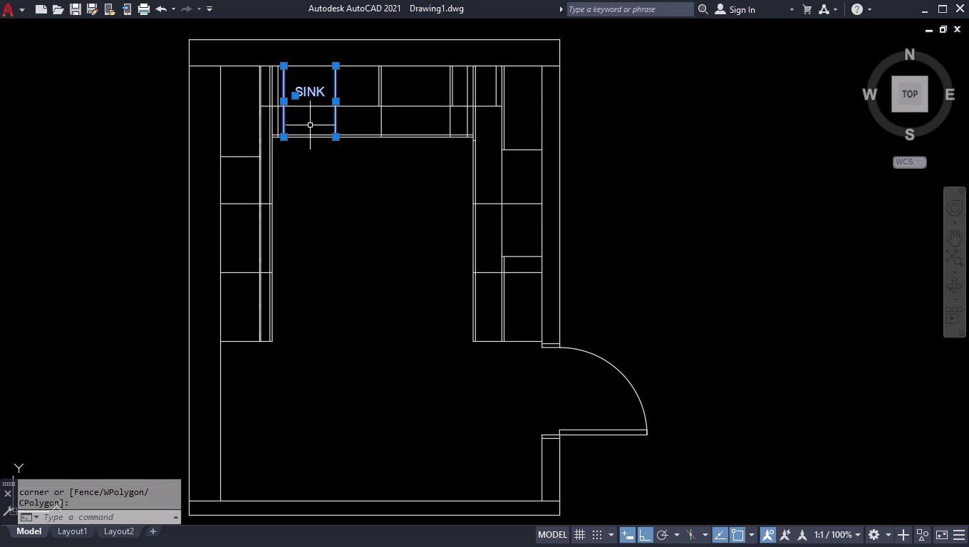
click(359, 70)
click(196, 119)
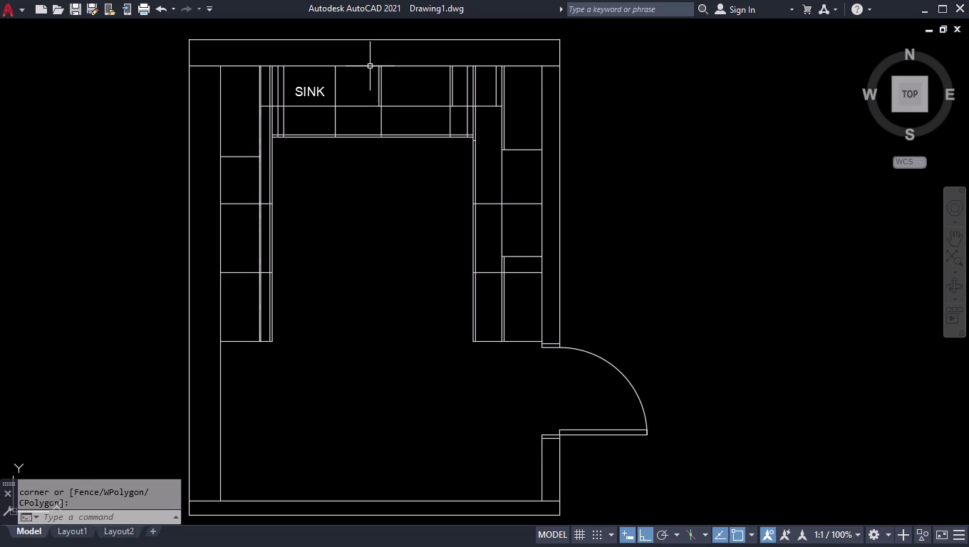
Window-select the top wall's inner line segments and join all seven into one line.
scroll(up, 3)
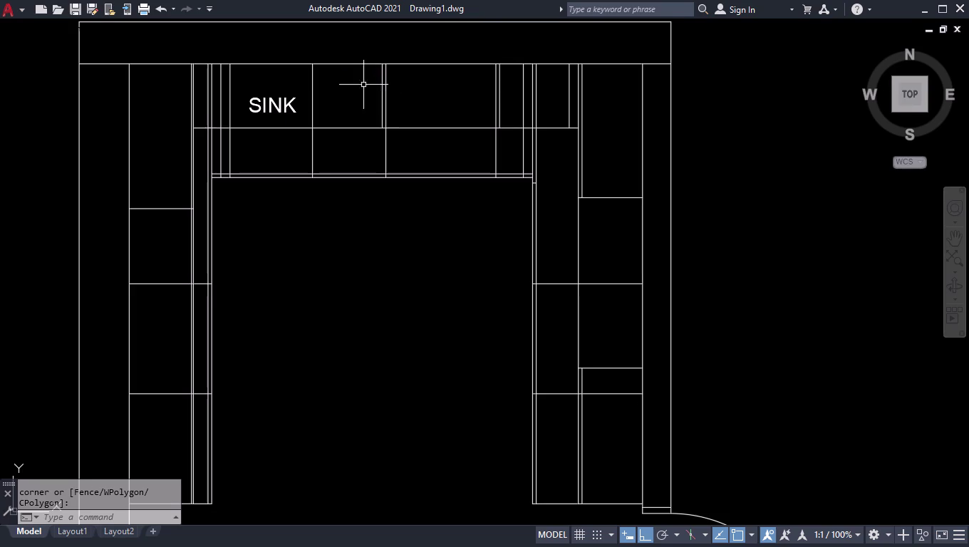
click(68, 42)
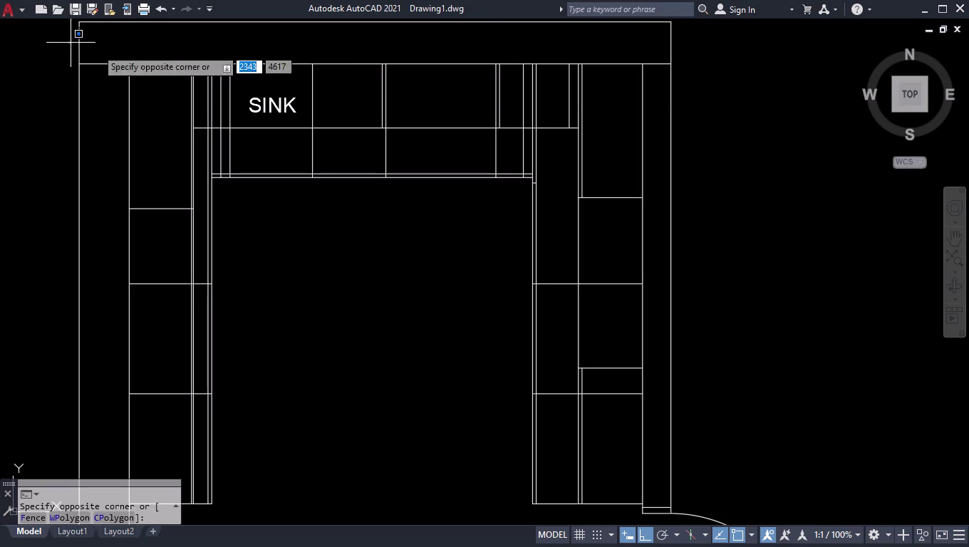
click(693, 75)
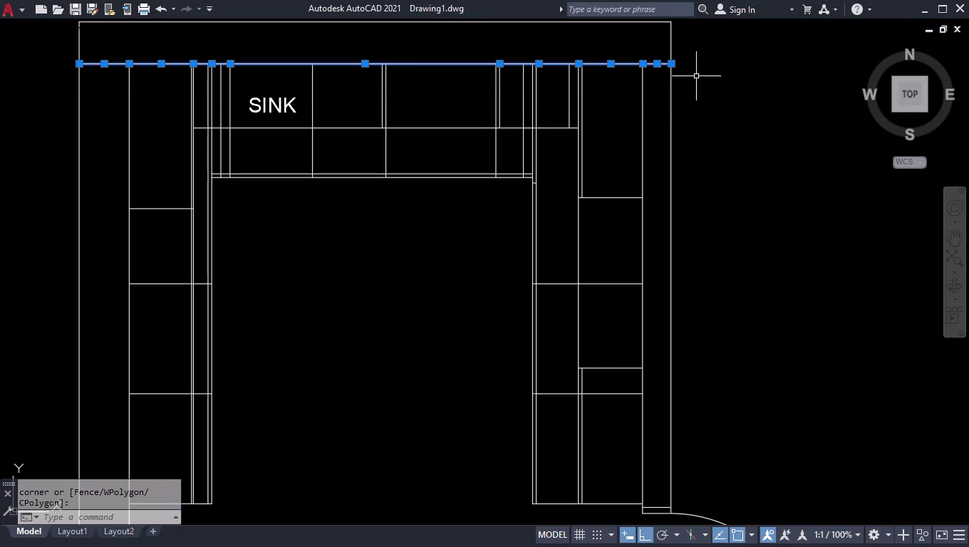
key(j)
key(Return)
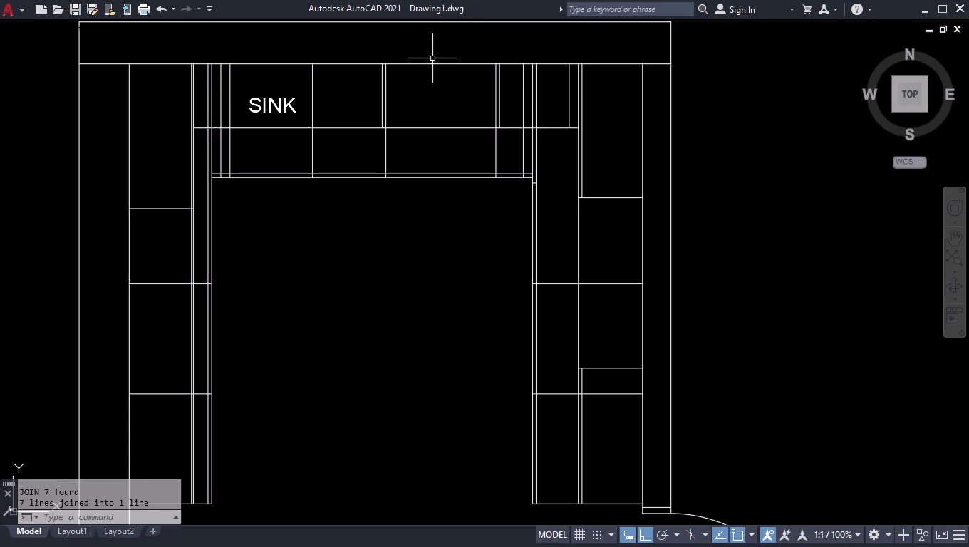
text(E)
text(X)
key(BackSpace)
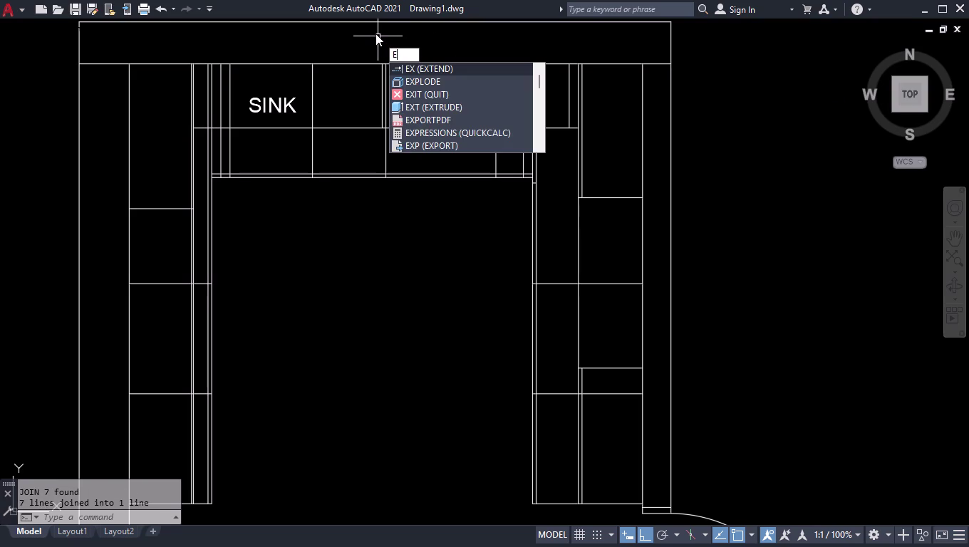
key(BackSpace)
key(x)
key(Return)
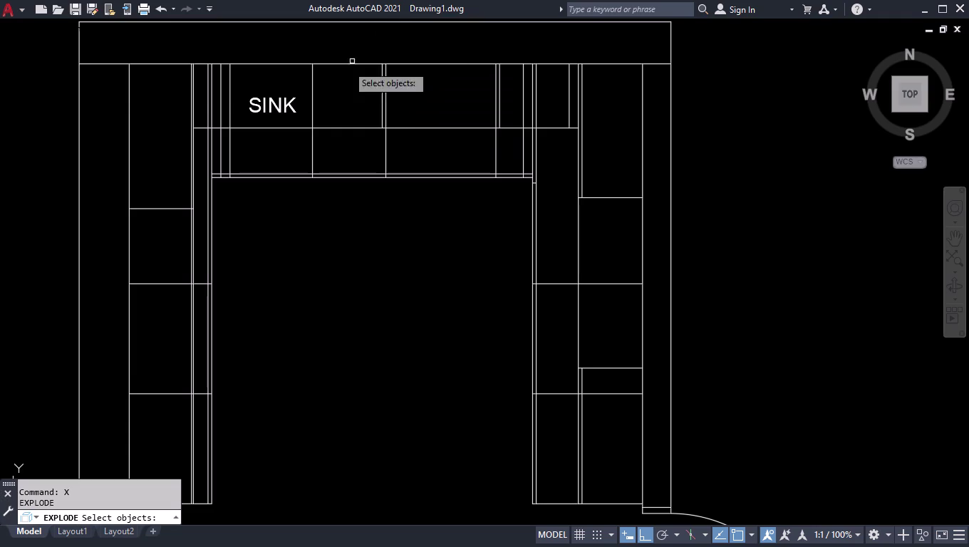
click(49, 53)
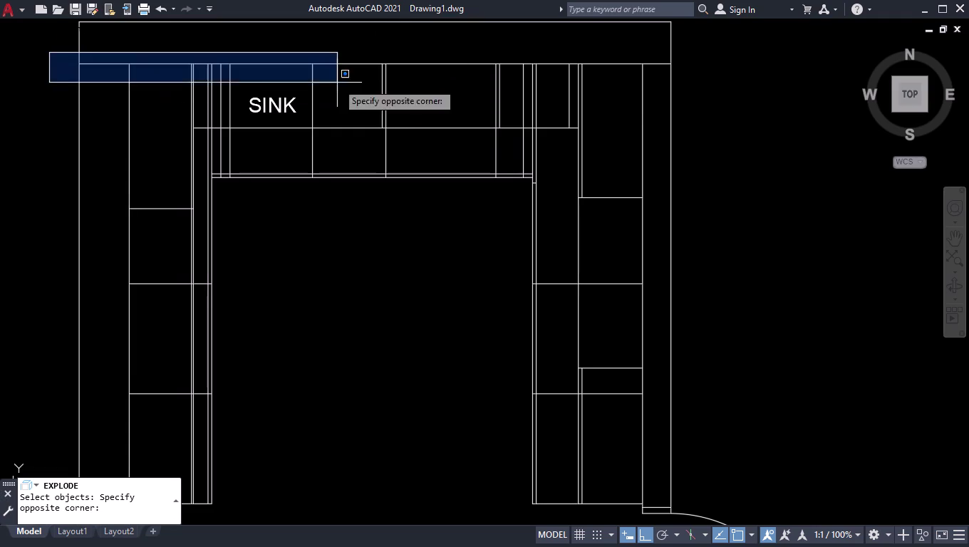
click(694, 74)
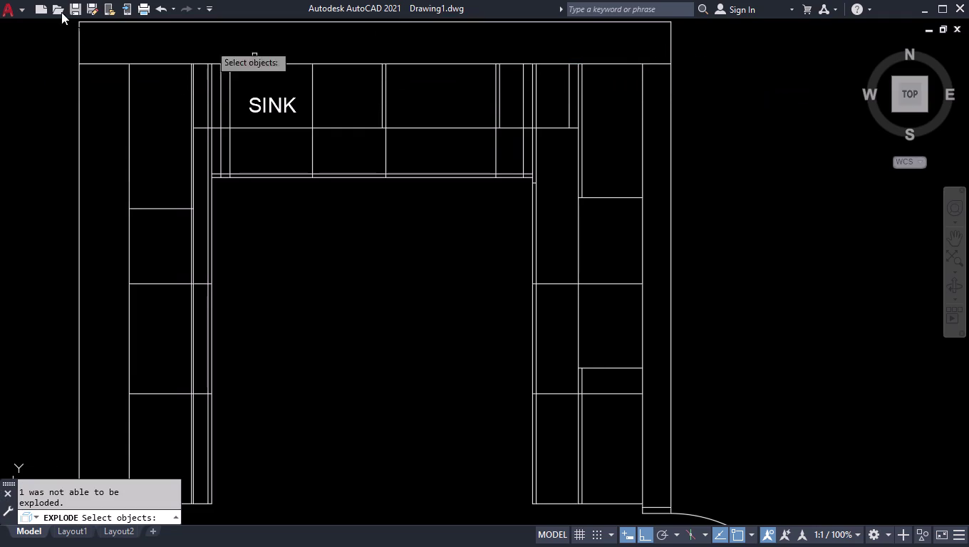
click(47, 31)
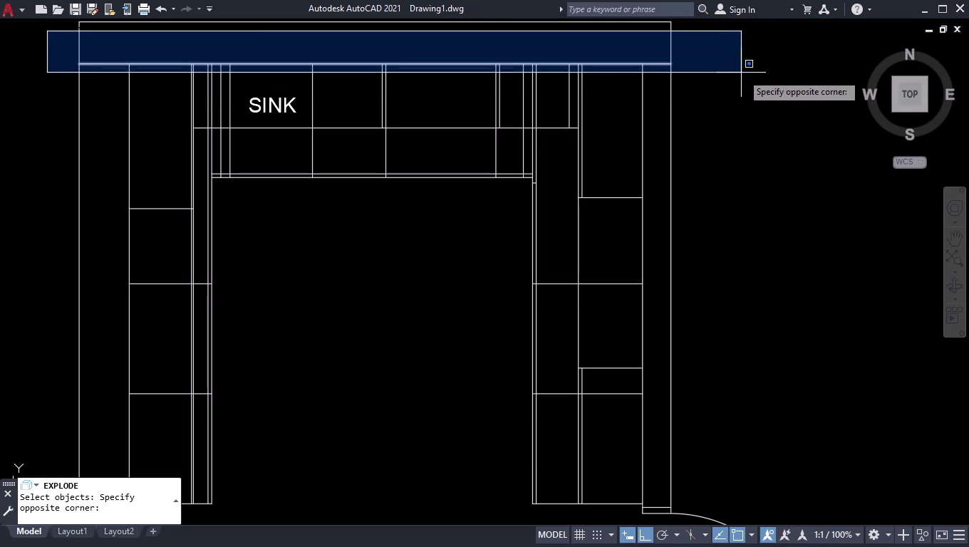
click(743, 78)
key(Return)
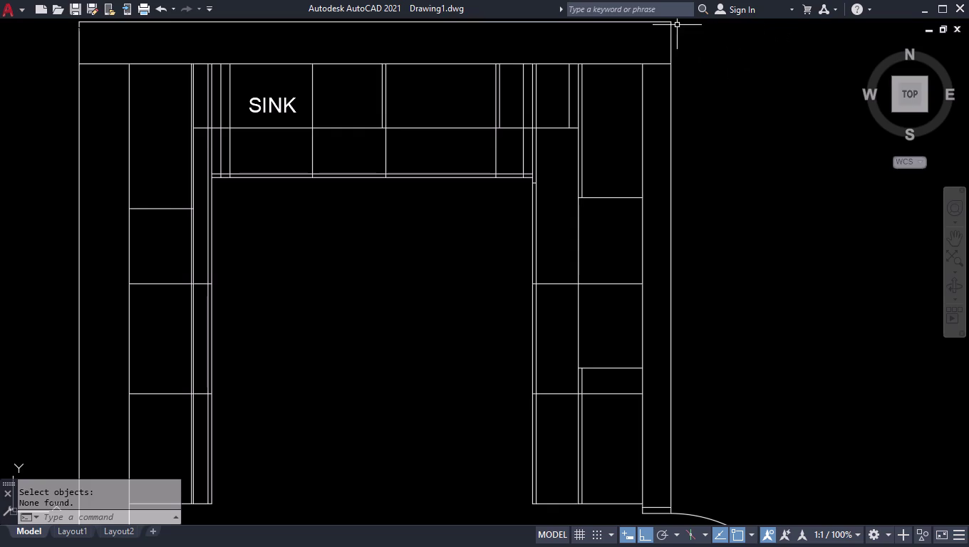
Zoom out and pan to center the whole kitchen plan, including the door swing.
scroll(down, 3)
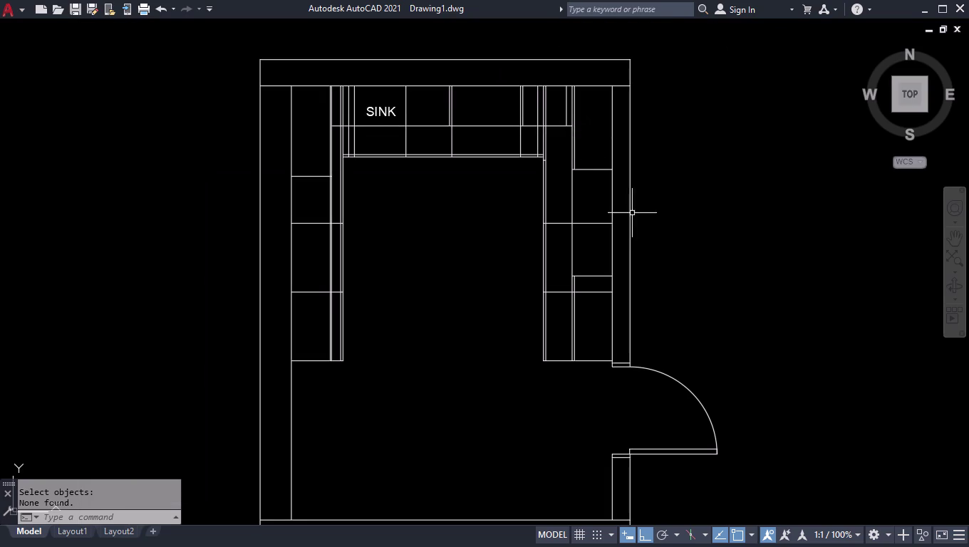
click(956, 238)
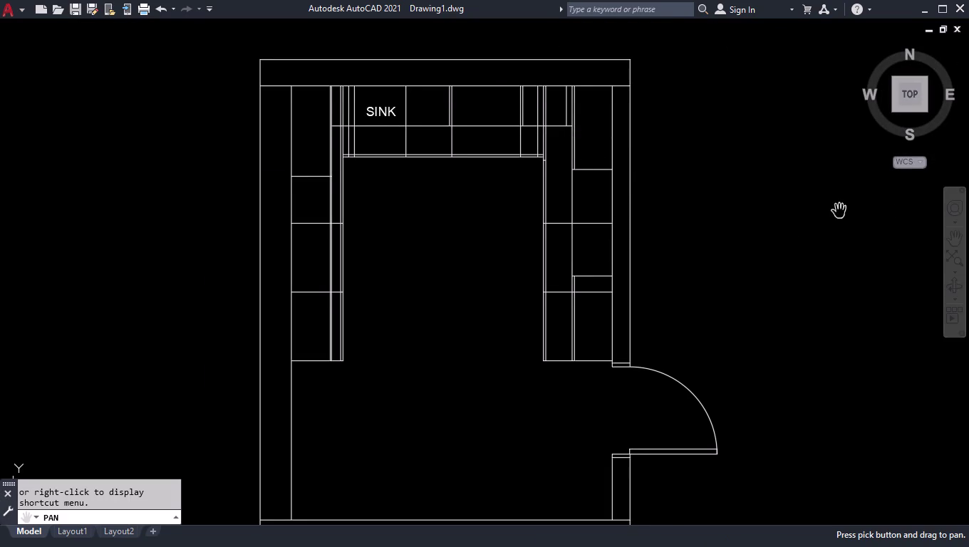
drag(835, 211, 830, 190)
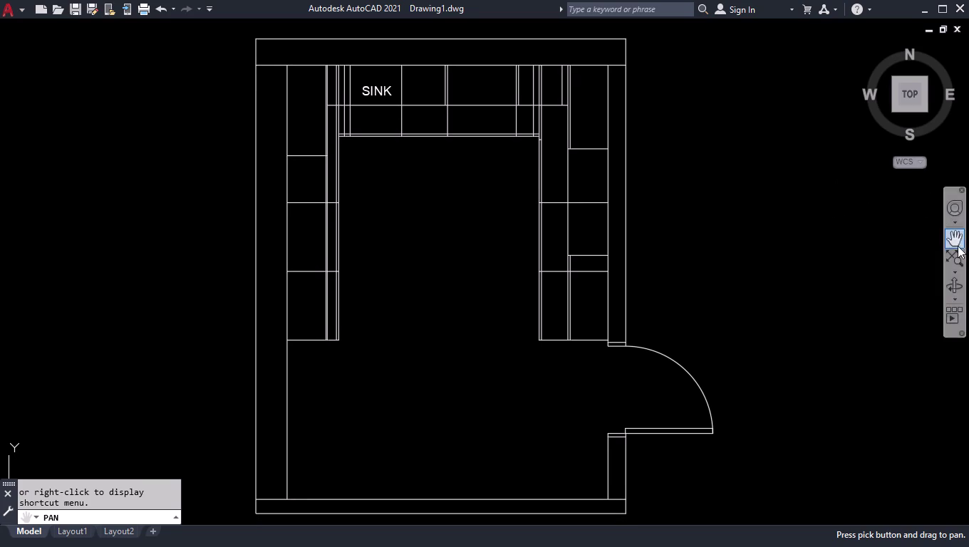
key(space)
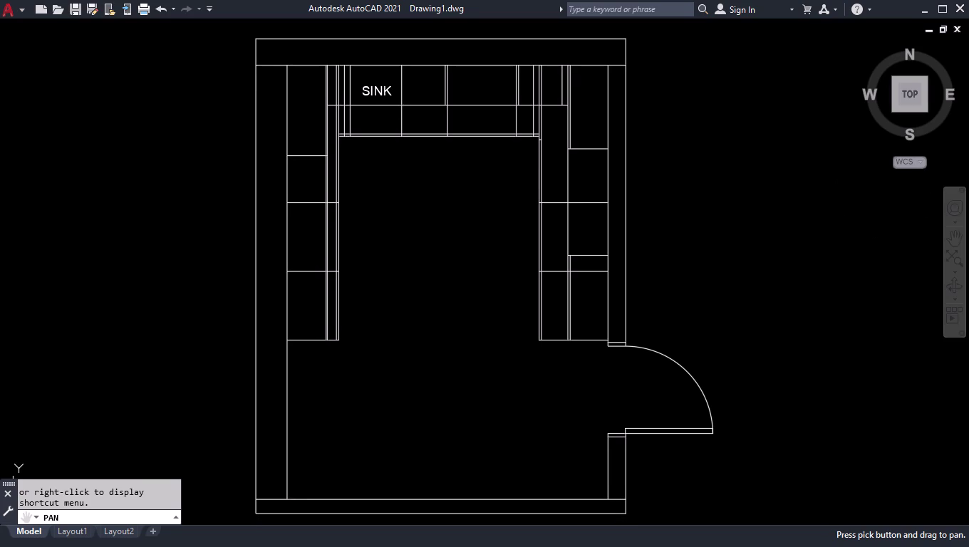